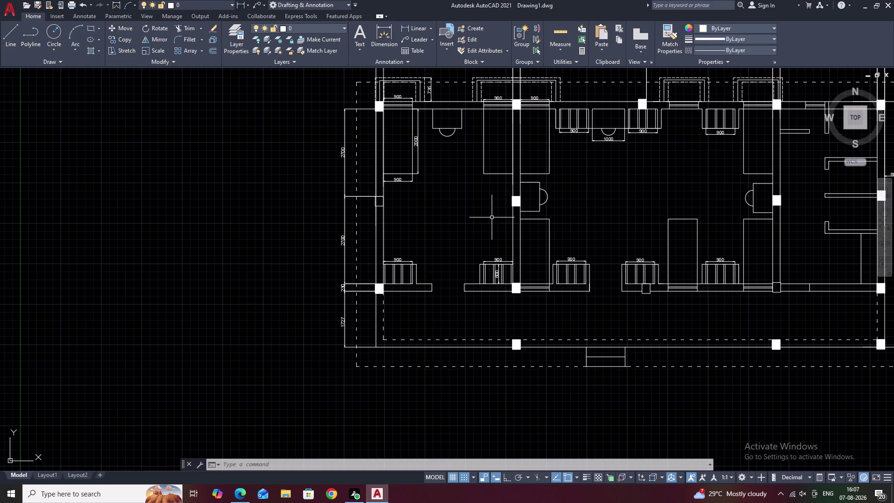
Frame the upper-left rooms of the floor plan for dimensioning.
middle_drag(691, 102, 590, 166)
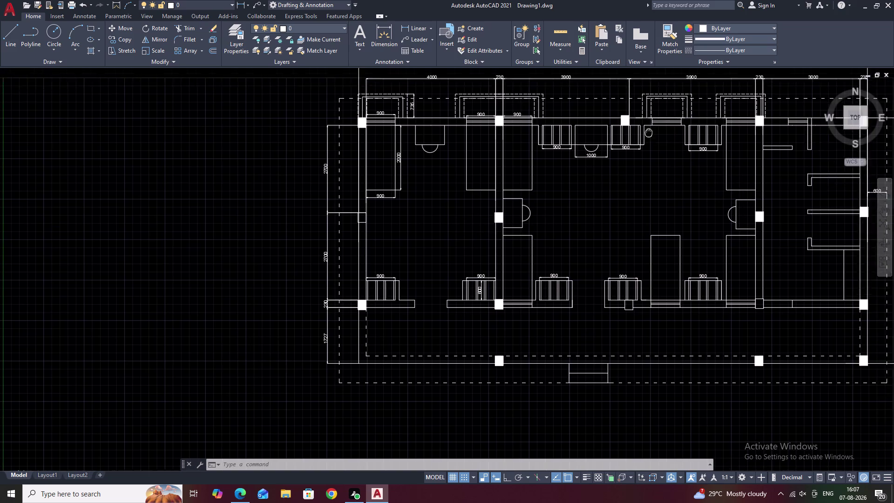
middle_drag(591, 166, 475, 229)
middle_drag(480, 252, 484, 144)
middle_drag(472, 172, 500, 194)
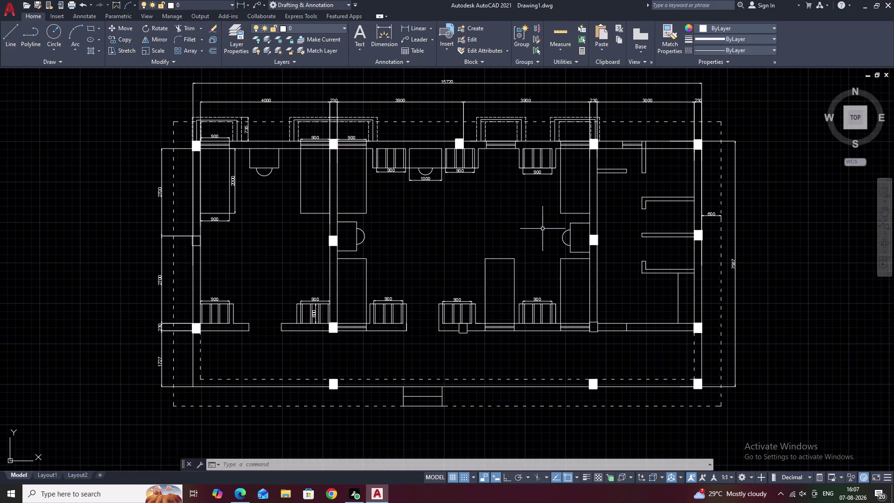
middle_drag(456, 237, 480, 235)
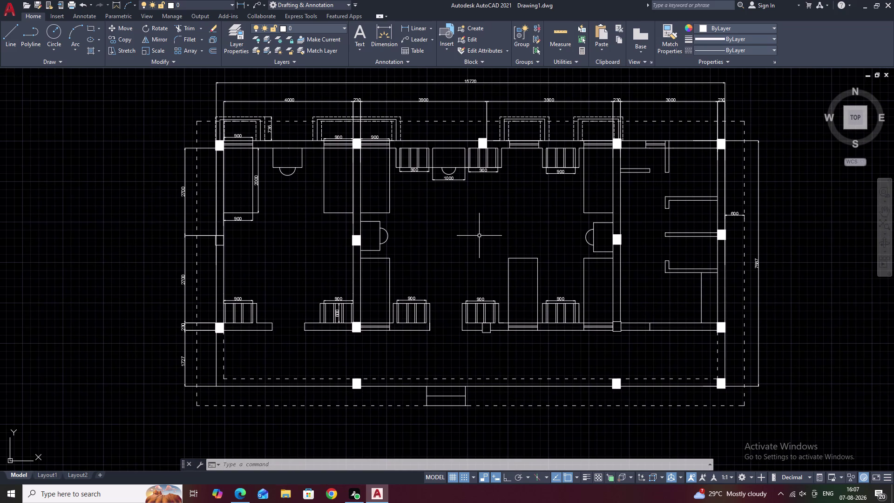
middle_drag(387, 169, 445, 197)
scroll(up, 3)
middle_drag(439, 198, 493, 213)
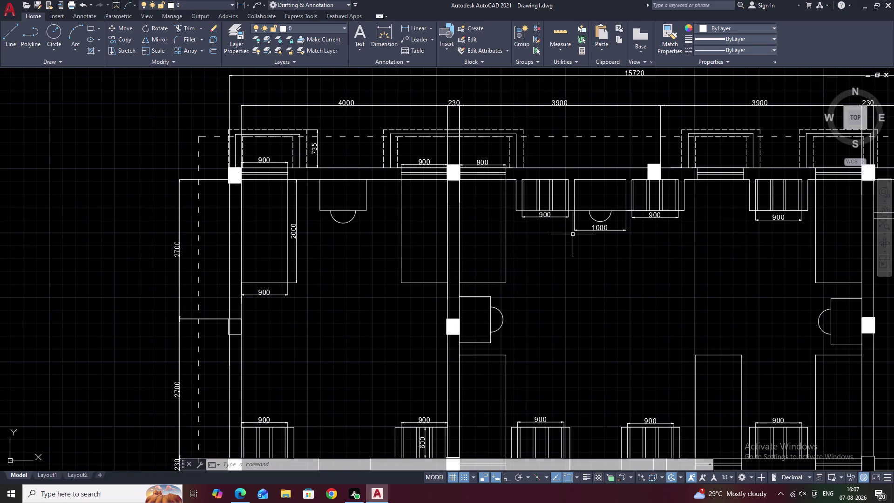
middle_drag(574, 235, 491, 224)
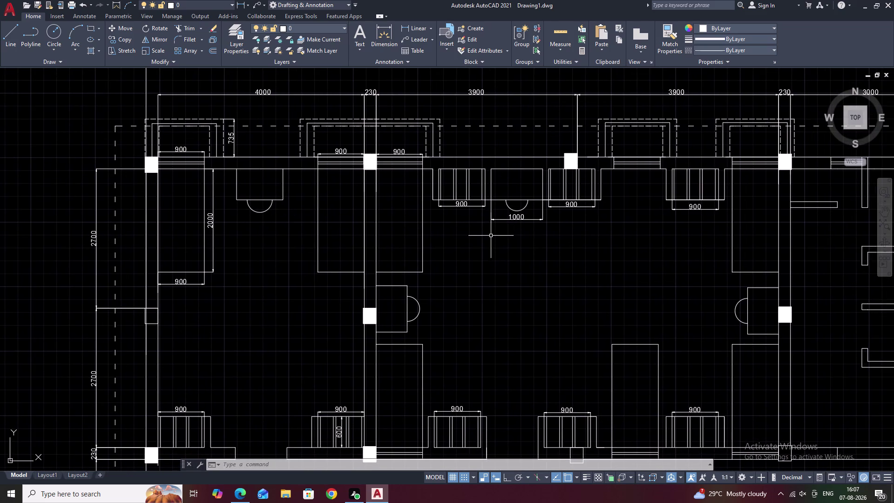
middle_drag(585, 252, 570, 254)
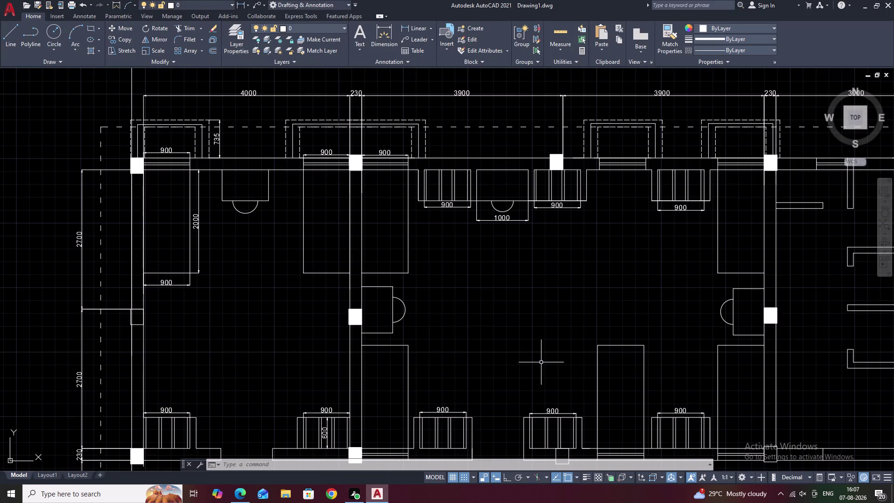
scroll(down, 3)
middle_drag(531, 336, 456, 274)
middle_drag(453, 275, 437, 246)
middle_drag(402, 209, 400, 211)
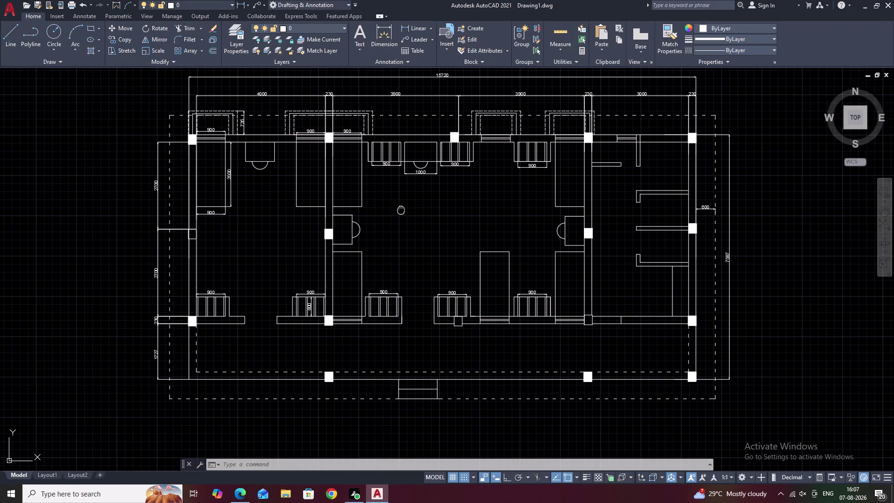
middle_drag(401, 211, 412, 233)
scroll(up, 3)
middle_drag(329, 237, 482, 262)
scroll(down, 3)
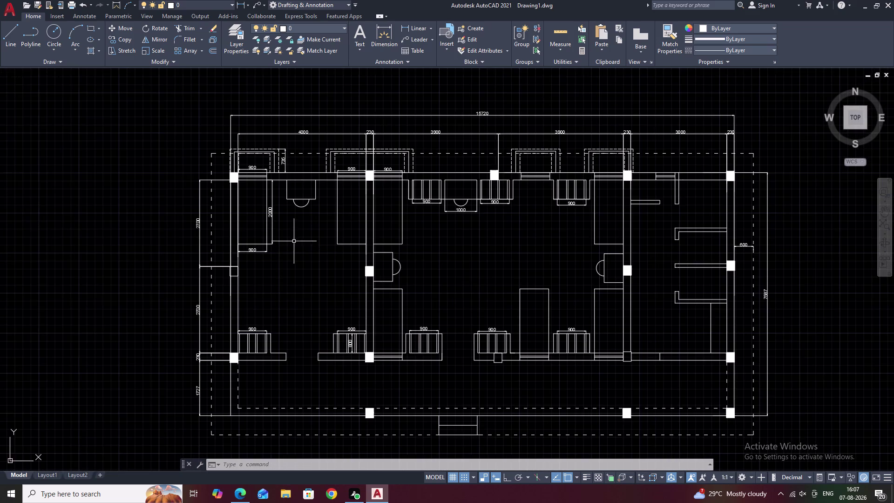
middle_drag(297, 245, 275, 219)
middle_drag(403, 250, 362, 256)
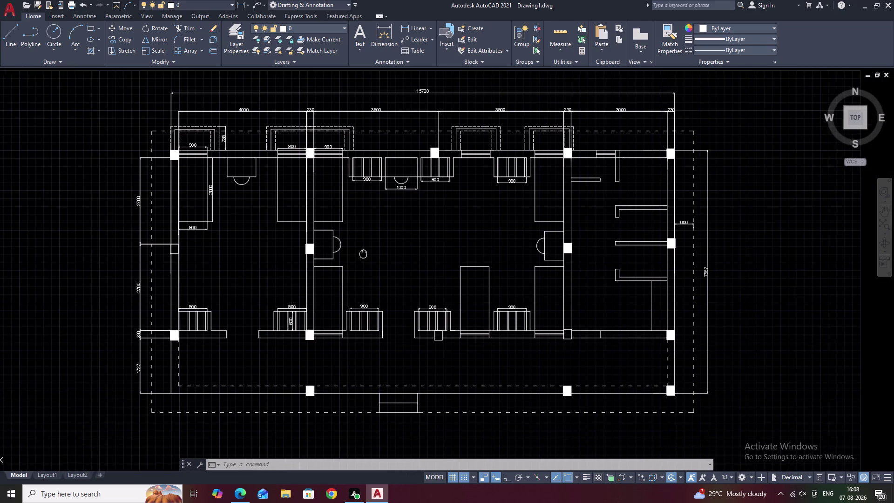
middle_drag(362, 256, 358, 262)
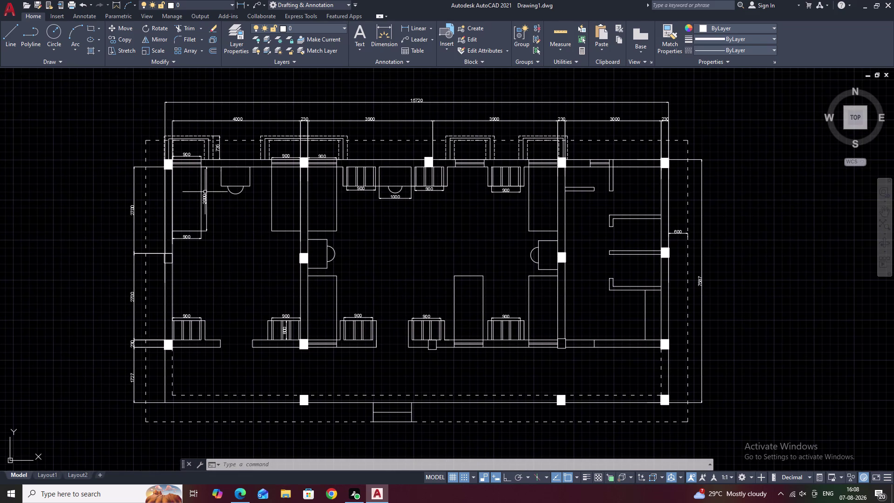
middle_drag(165, 176, 206, 195)
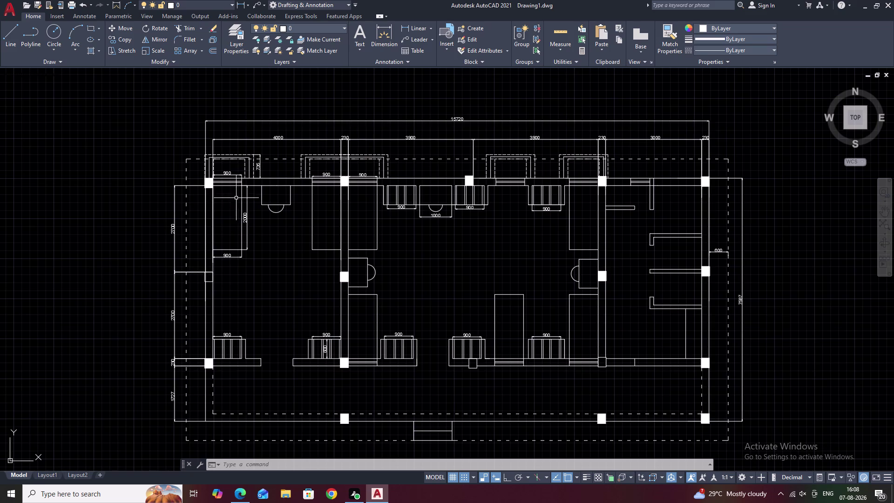
Dimension the top wall's 230 thickness with a vertical linear dimension placed on its left.
click(413, 27)
scroll(up, 3)
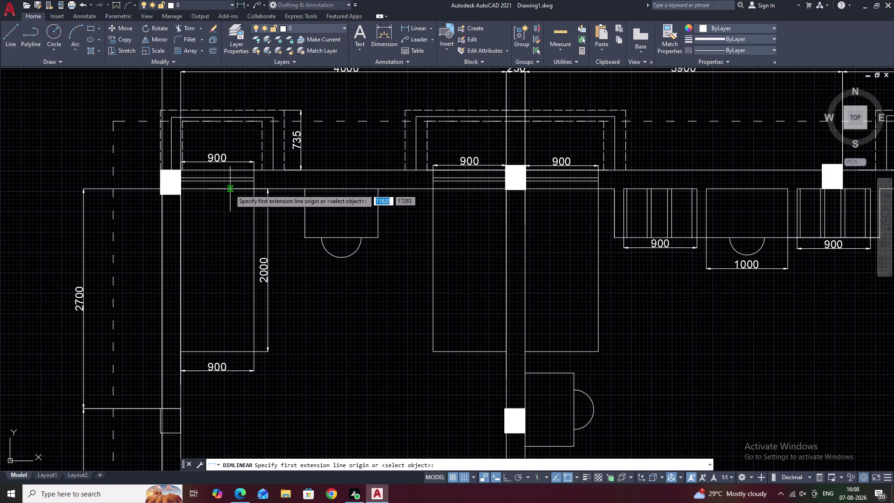
click(230, 189)
click(232, 170)
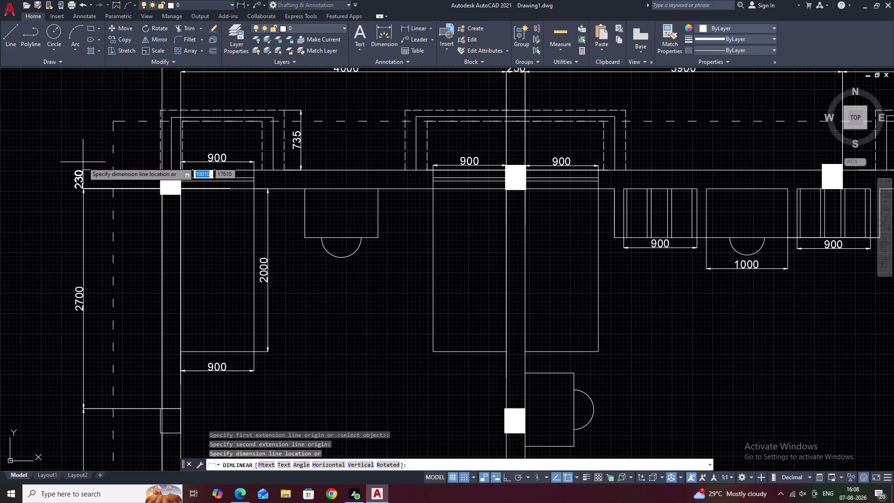
click(83, 162)
middle_drag(125, 227, 177, 154)
middle_drag(203, 252, 247, 73)
middle_drag(239, 220, 277, 43)
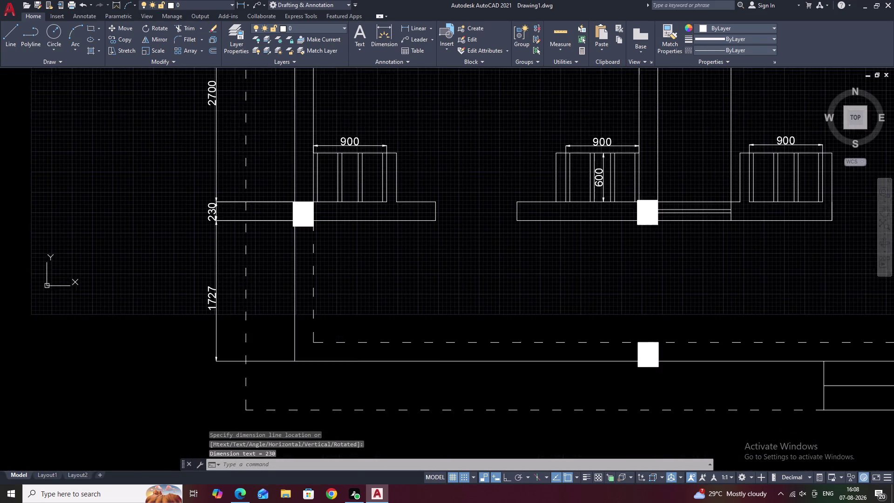
middle_drag(253, 197, 266, 93)
middle_drag(303, 161, 299, 204)
scroll(down, 3)
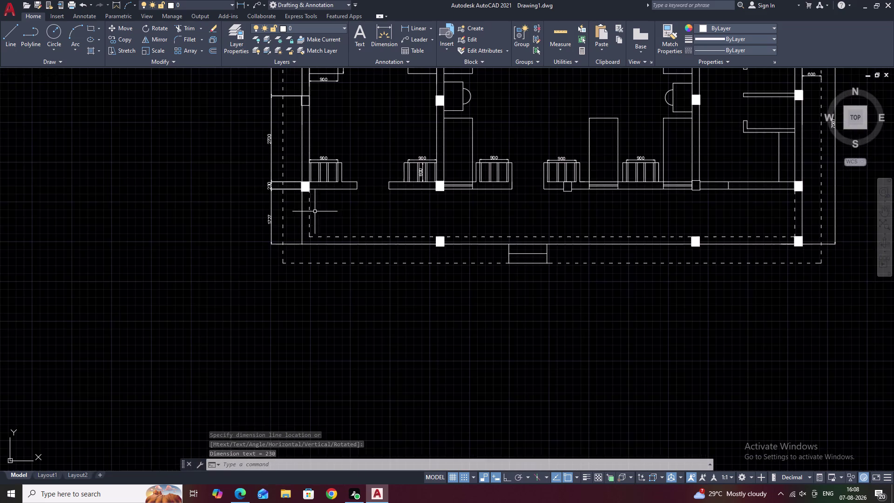
middle_drag(320, 212, 333, 280)
middle_drag(354, 191, 354, 255)
middle_drag(374, 264, 329, 250)
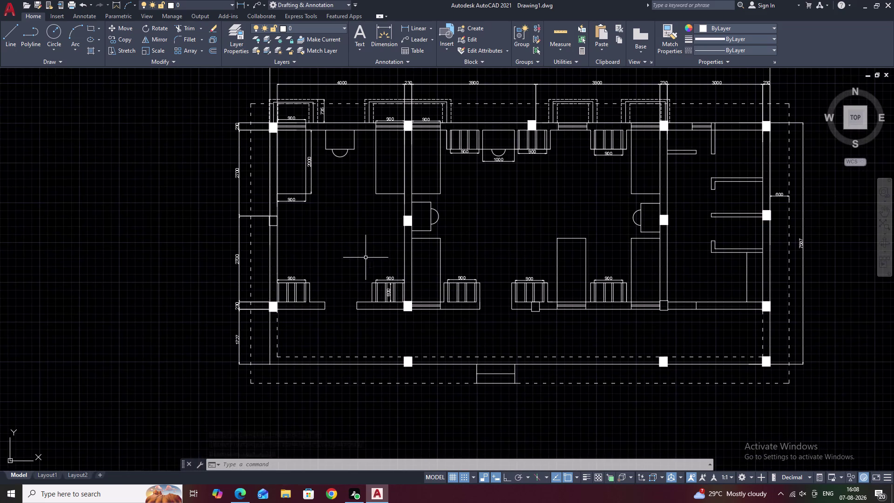
middle_drag(354, 258, 315, 255)
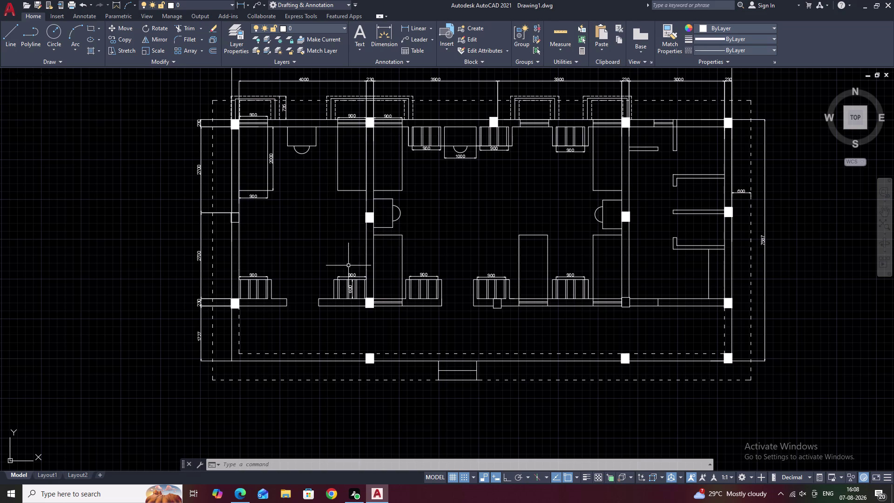
scroll(up, 3)
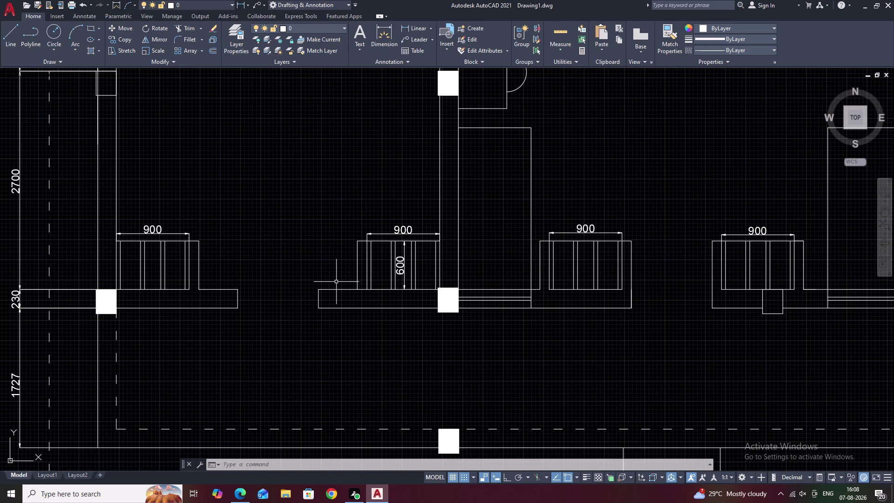
With Ortho on, draw a 100 wall return and a 1000-long vertical partition from the lower wall.
text(L)
key(space)
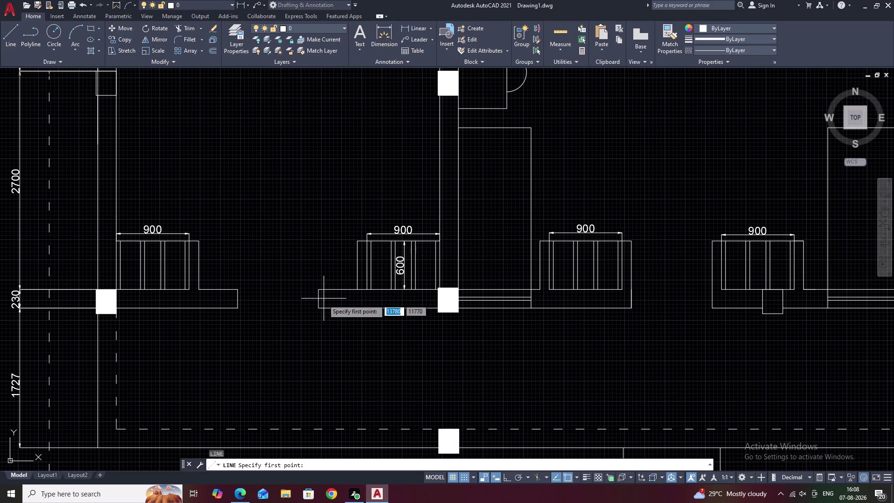
click(320, 300)
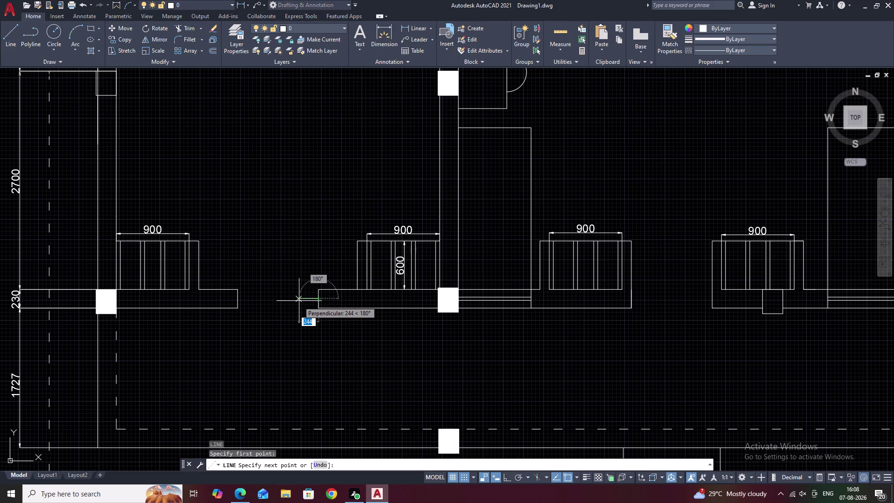
text(2)
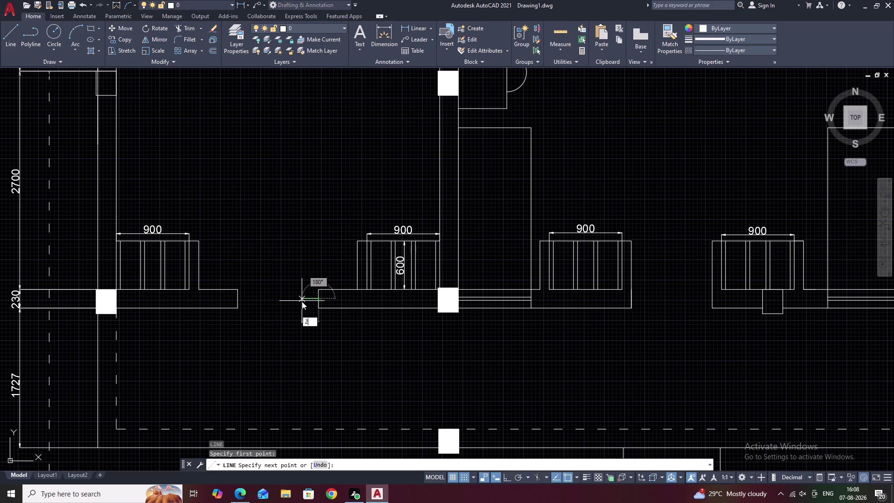
text(00)
key(space)
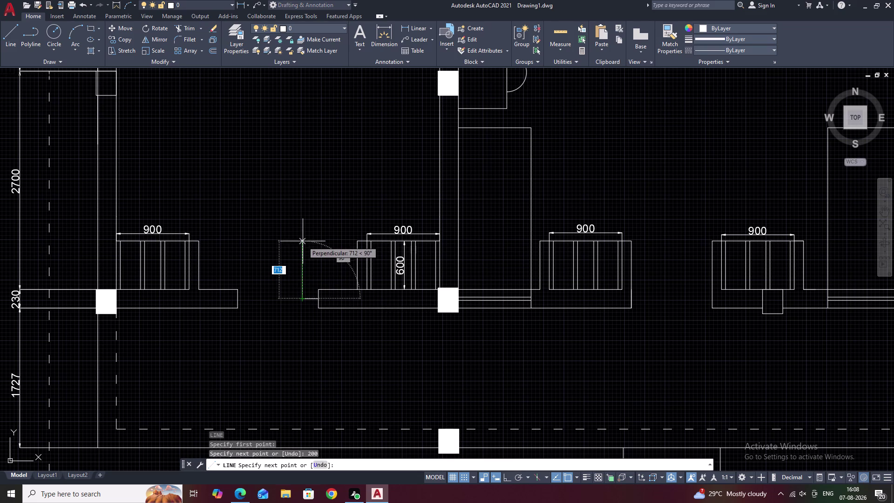
key(ctrl+z)
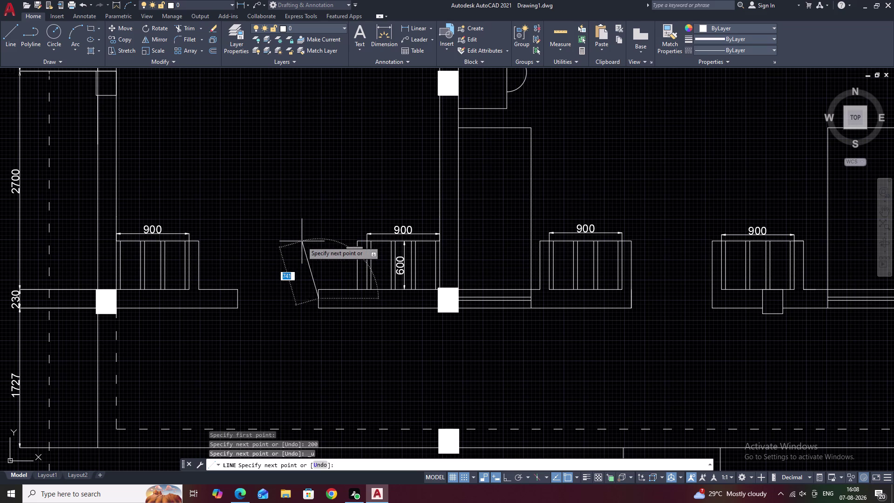
key(F8)
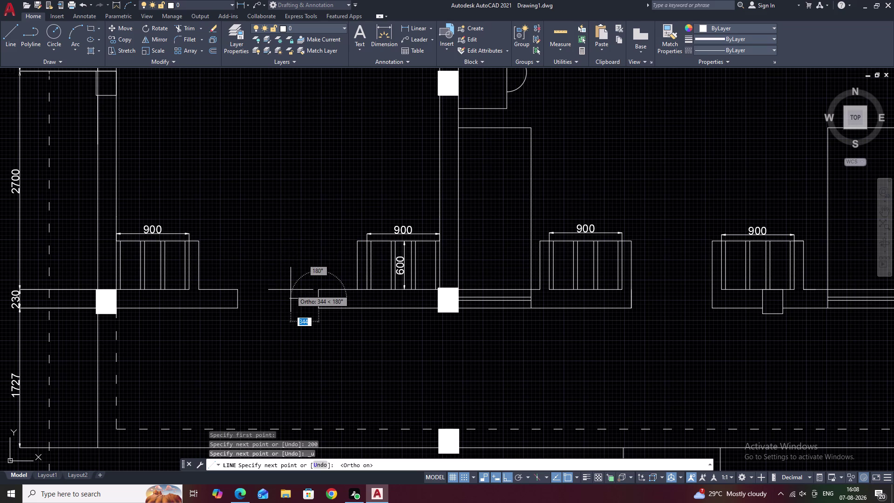
text(100)
key(space)
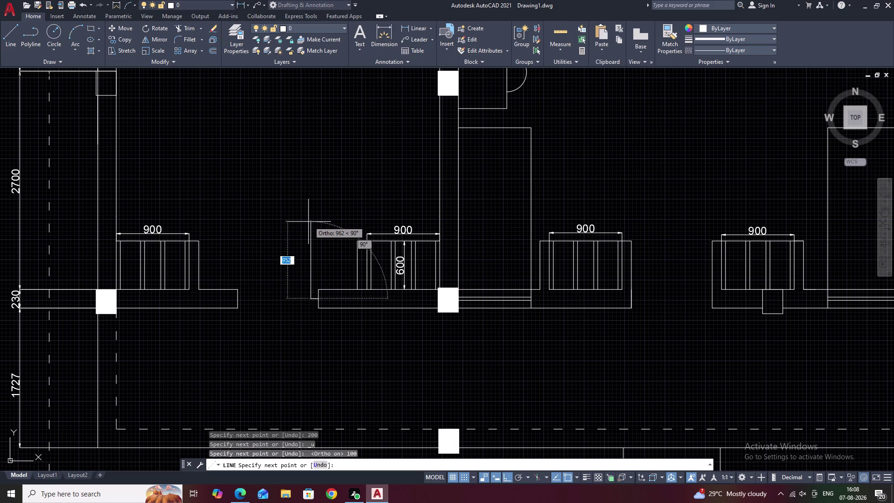
text(1000)
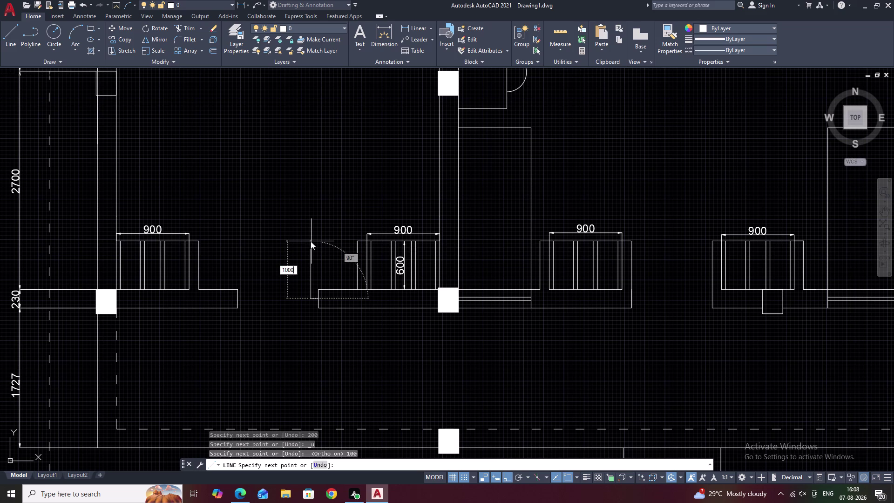
key(space)
key(Escape)
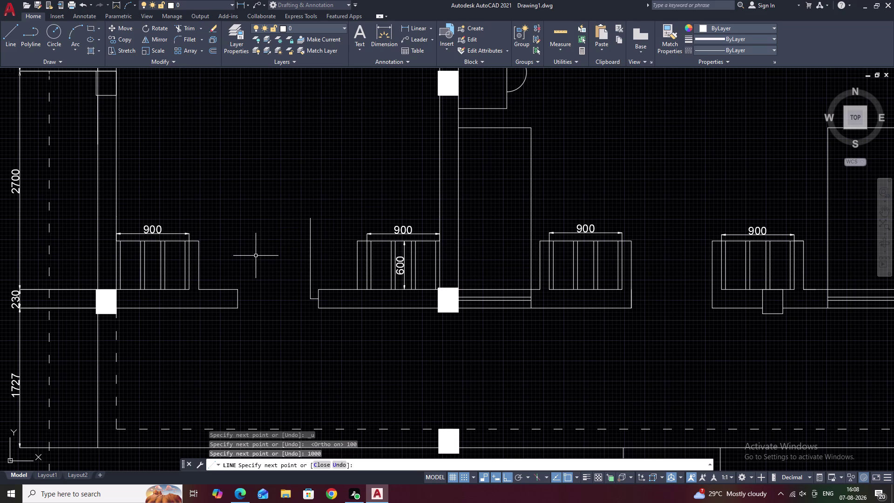
Draw a second 100-long wall return from the other wall end.
text(L)
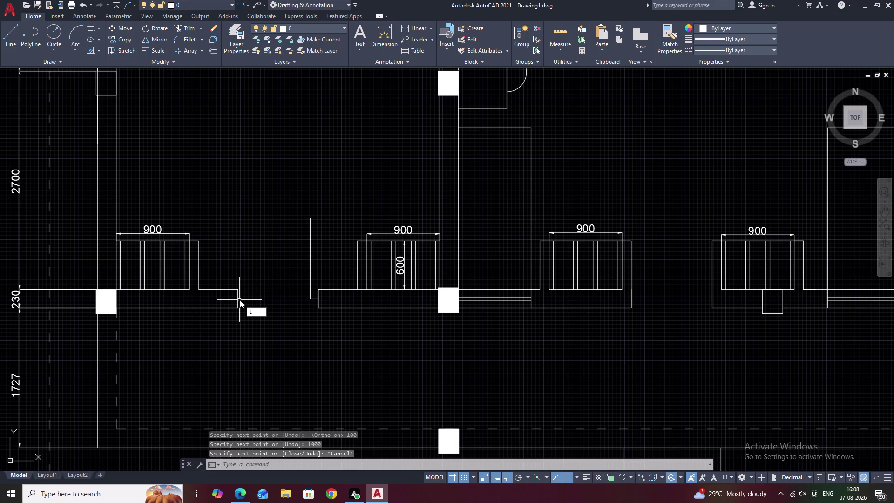
key(space)
click(239, 301)
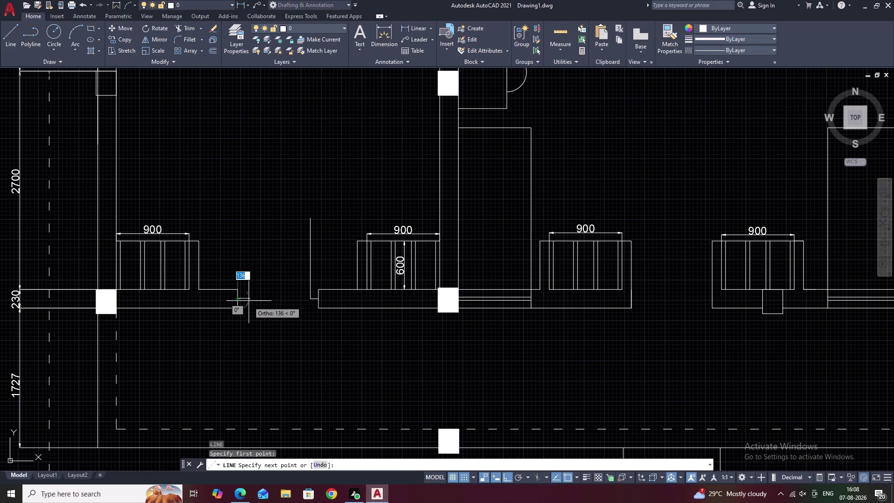
text(100)
key(space)
key(Escape)
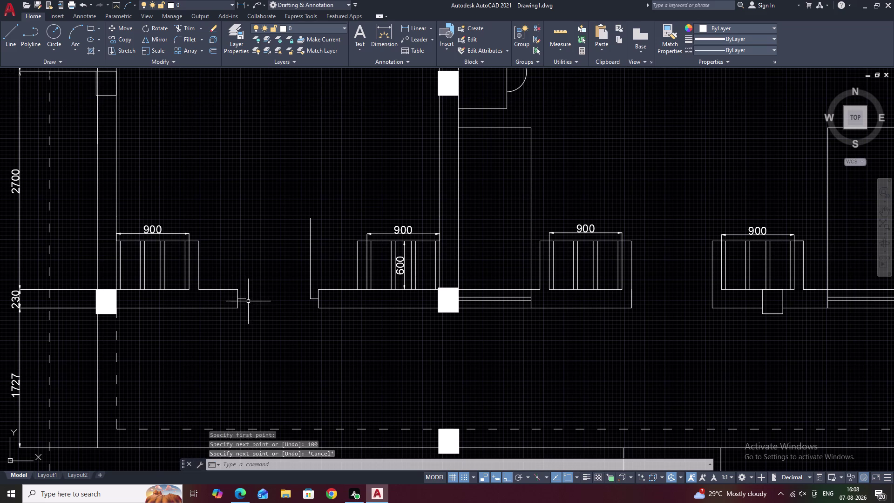
middle_drag(312, 225, 308, 261)
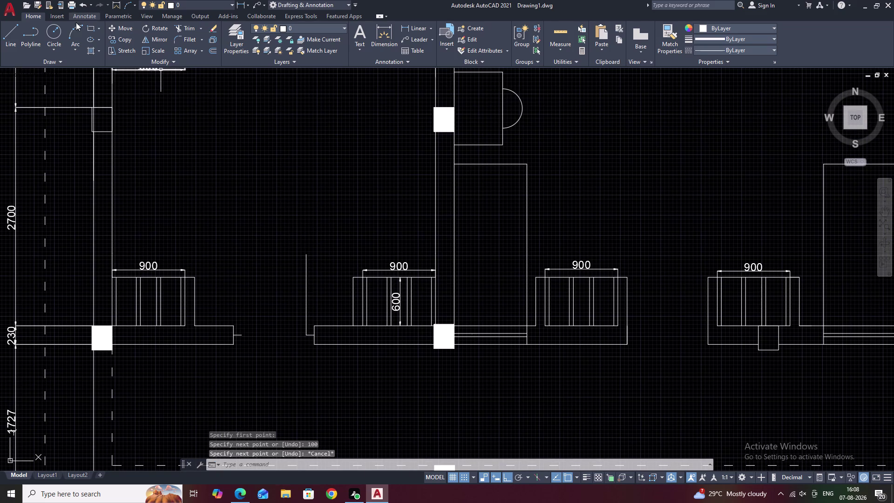
Draw a 3-point quarter-circle door swing from the door leaf's end to the wall end.
click(77, 26)
click(305, 256)
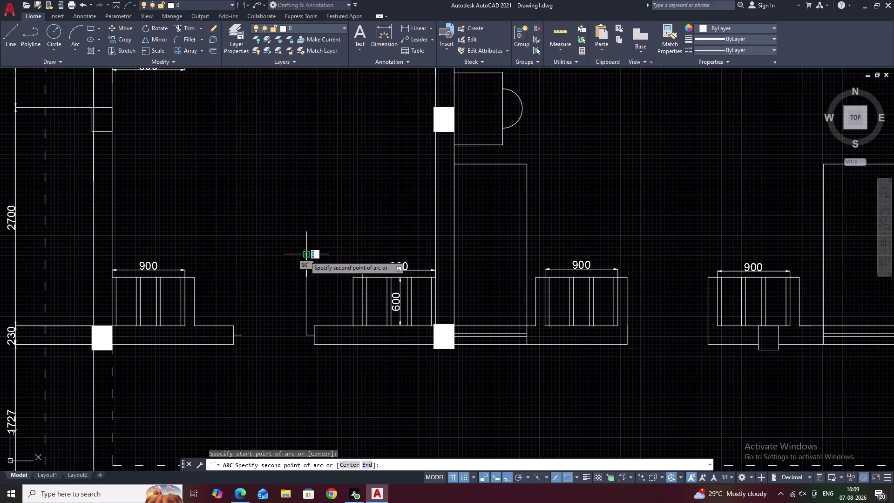
click(301, 256)
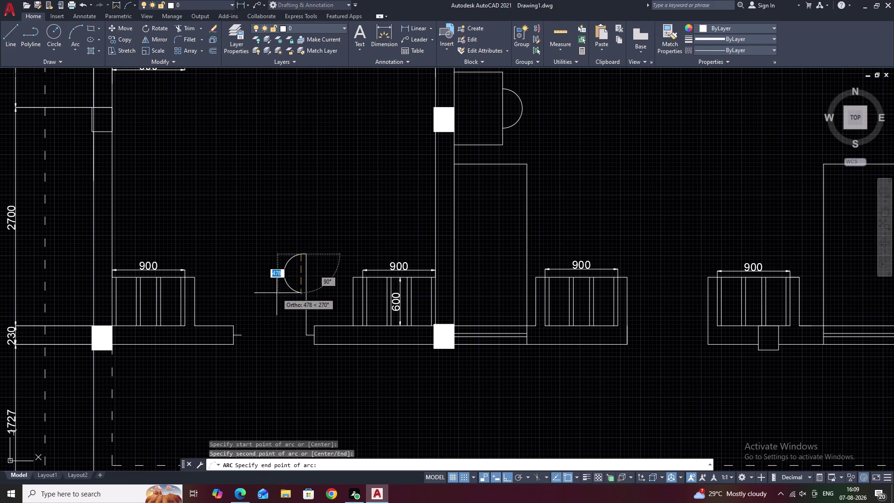
click(241, 336)
key(Escape)
scroll(down, 3)
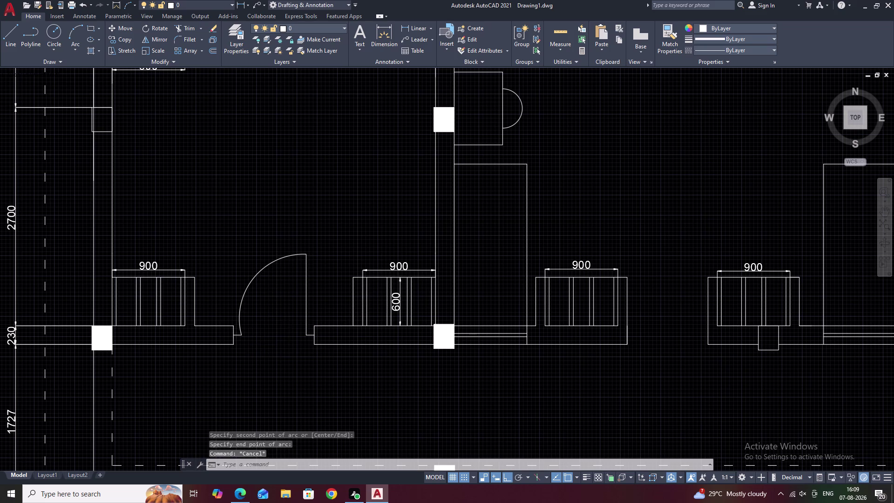
middle_drag(287, 323, 290, 282)
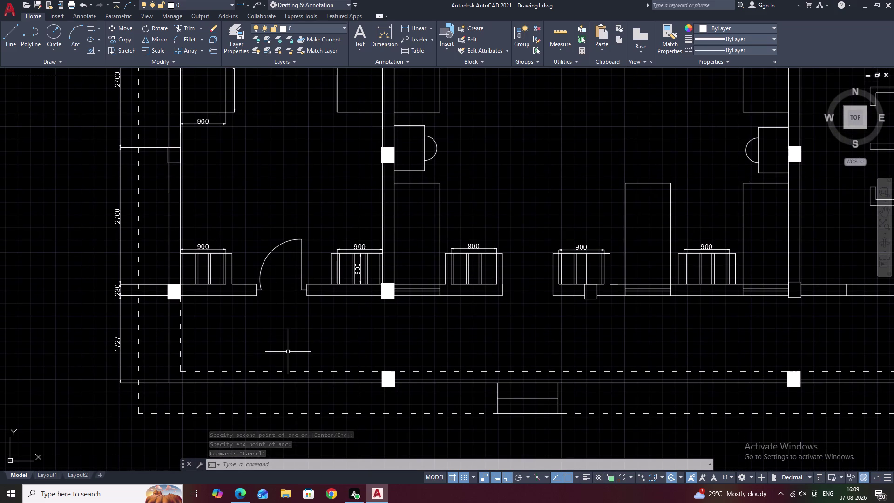
scroll(up, 3)
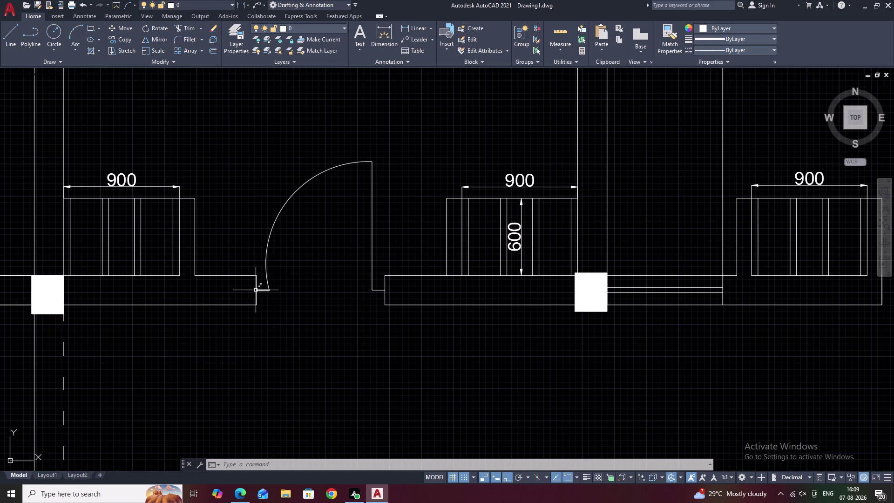
click(263, 291)
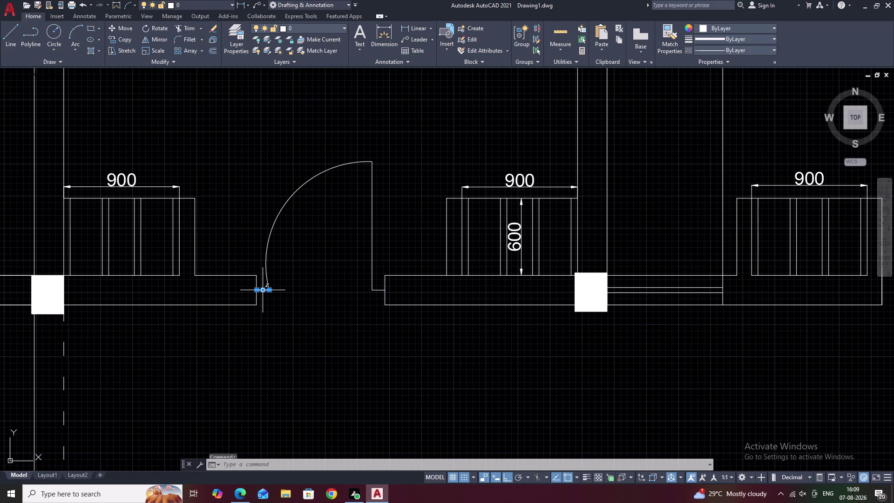
Erase the stray line and the old door swing arc.
text(E)
key(space)
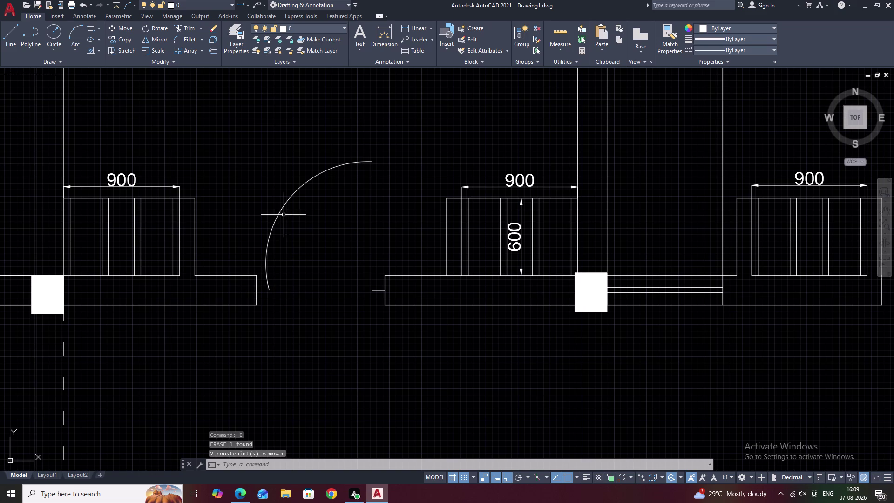
click(284, 205)
text(E)
key(space)
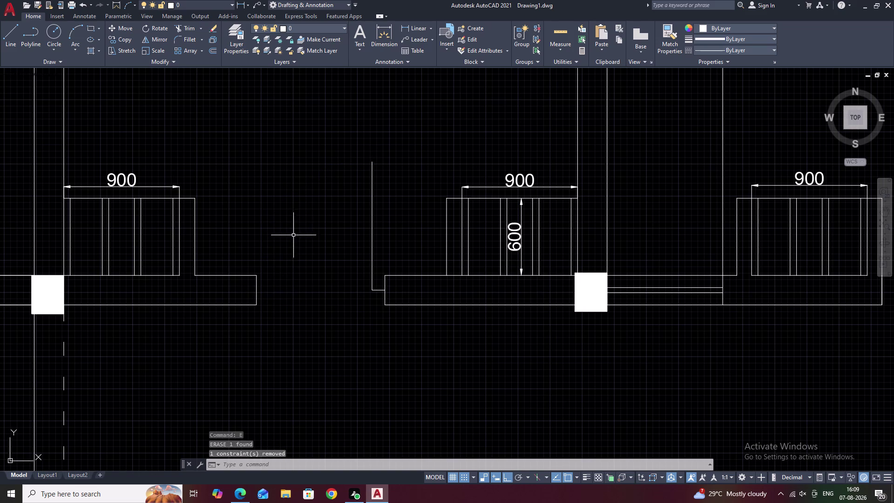
Draw a 50-long line at the doorway.
text(L)
key(space)
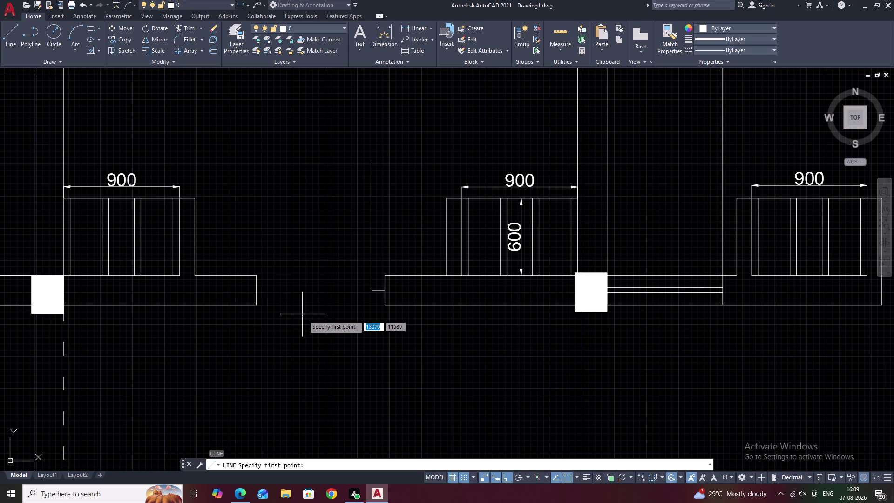
click(257, 292)
text(50)
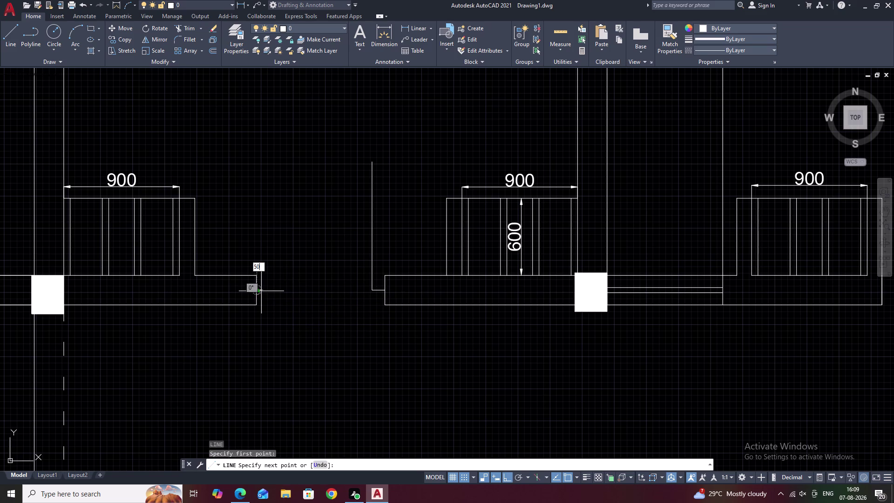
key(space)
key(Escape)
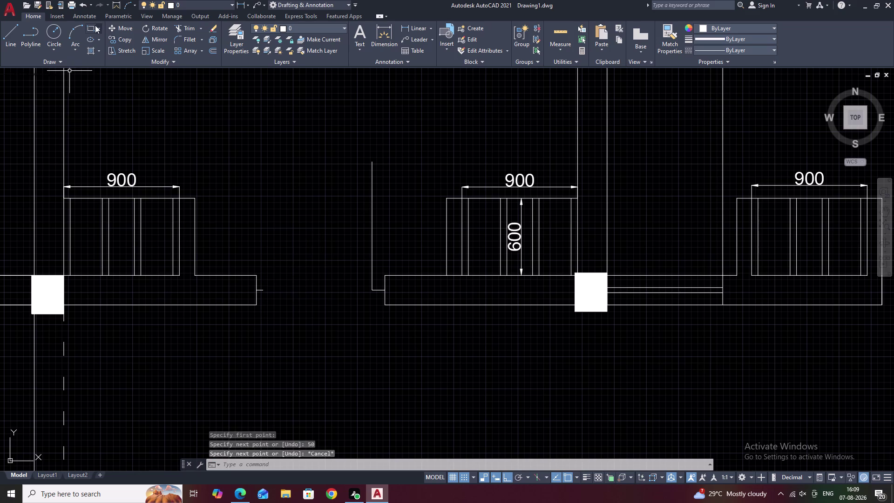
Redraw the 3-point swing arc from the door leaf's top to the wall jamb.
click(82, 27)
click(374, 161)
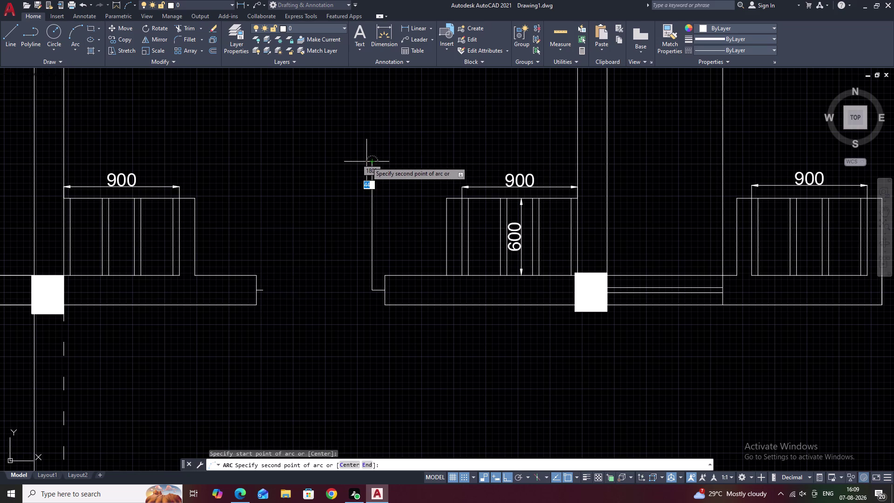
click(367, 162)
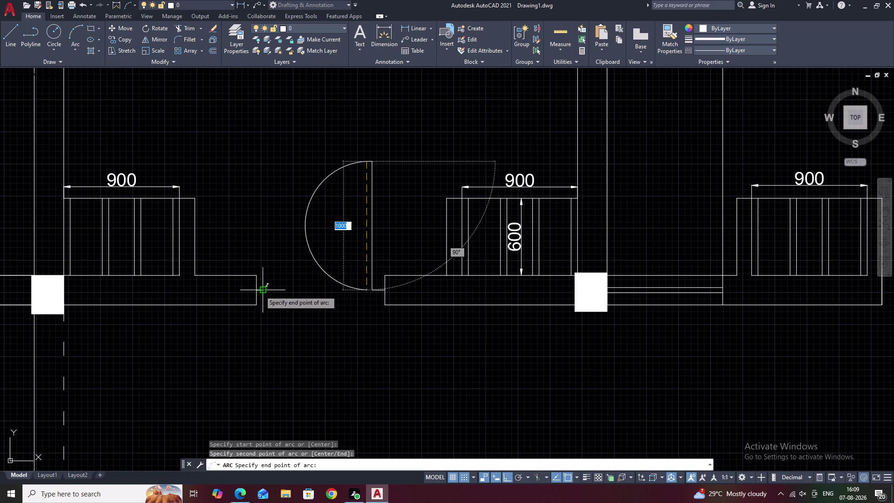
click(259, 291)
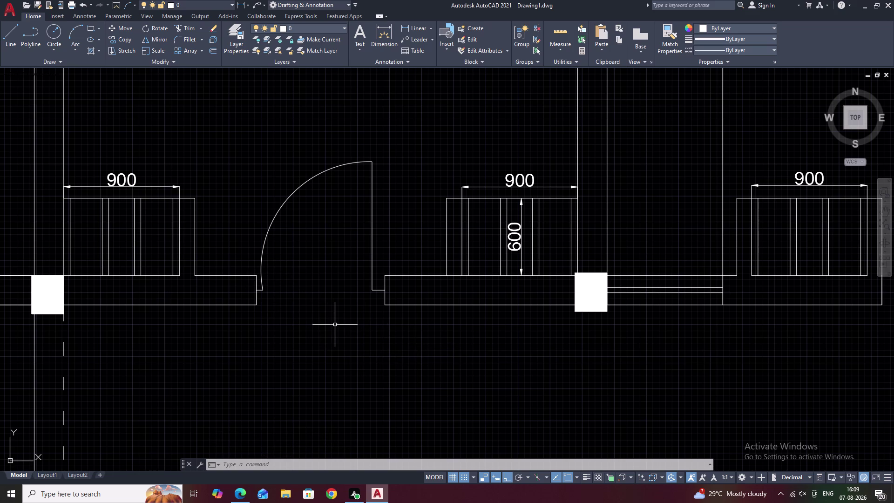
scroll(down, 3)
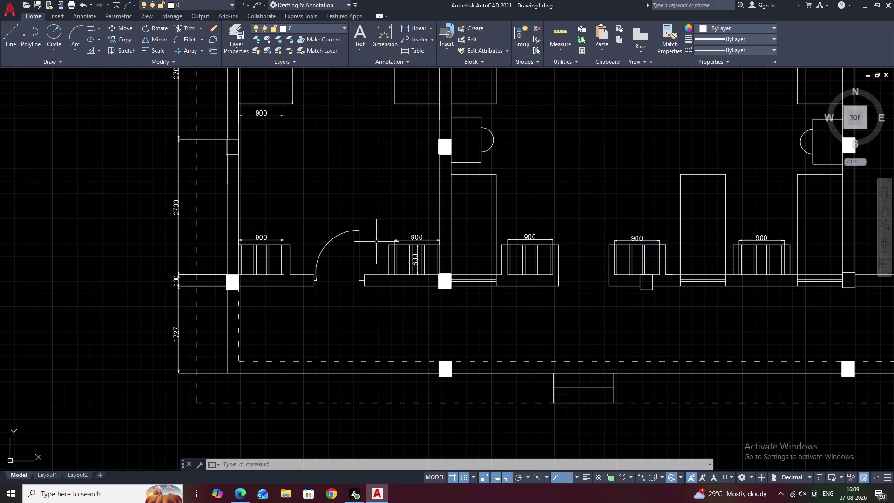
Select the door leaf, its swing arc and both jamb lines.
key(Escape)
drag(372, 238, 314, 236)
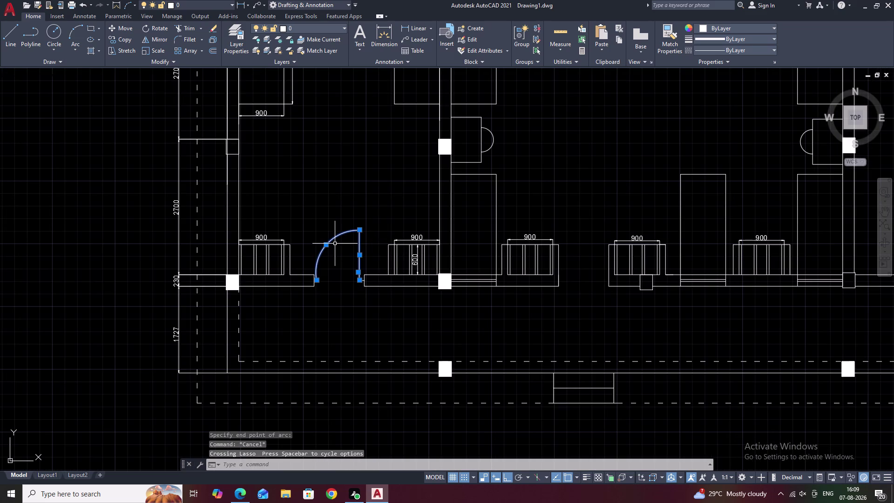
scroll(up, 3)
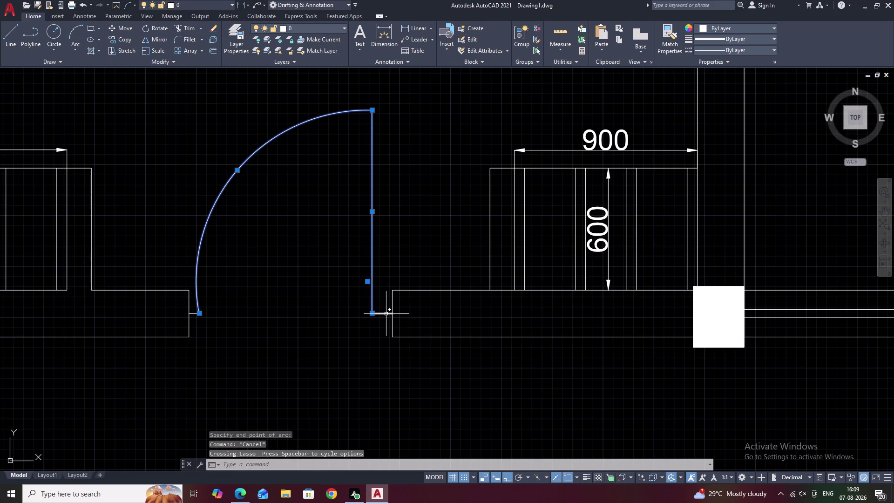
click(386, 314)
click(193, 315)
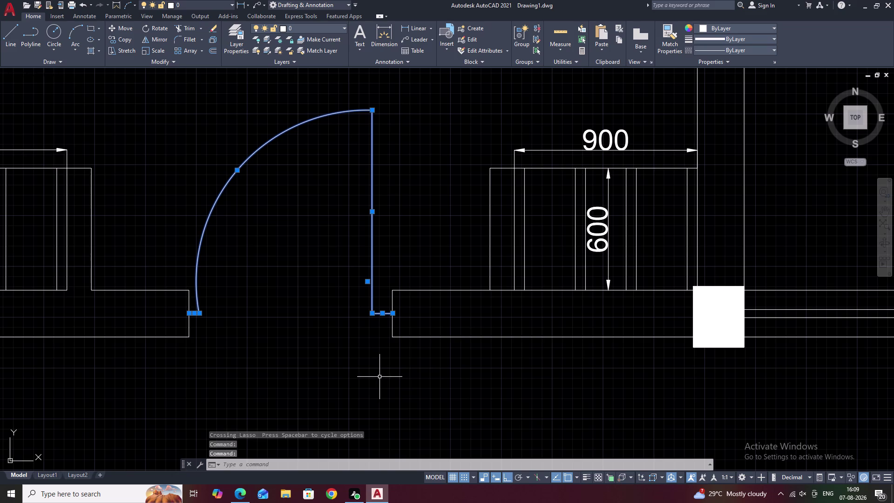
Copy the selected door from the wall corner into the neighbouring doorway.
text(C)
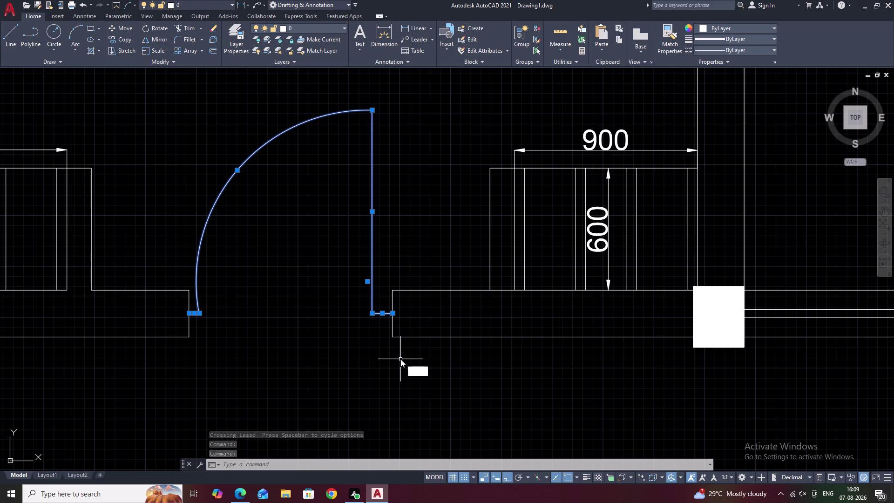
text(O)
key(space)
click(390, 338)
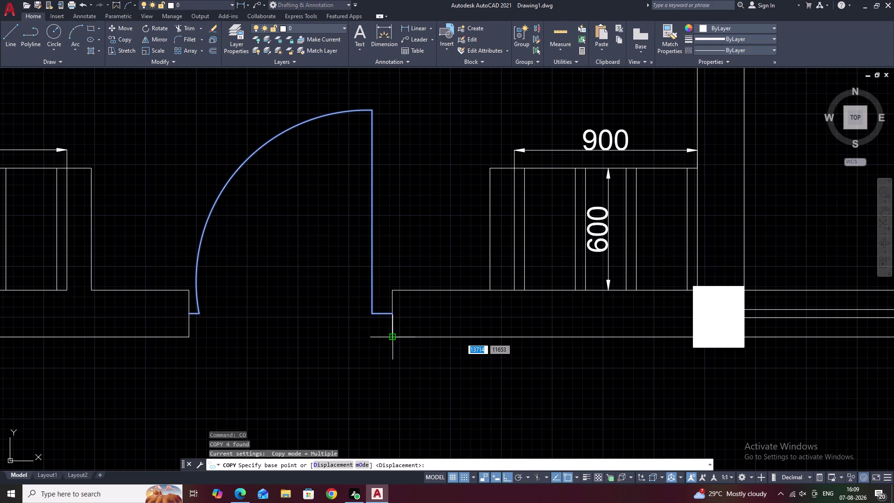
middle_drag(551, 350, 218, 308)
middle_drag(578, 336, 311, 320)
middle_drag(379, 304, 0, 277)
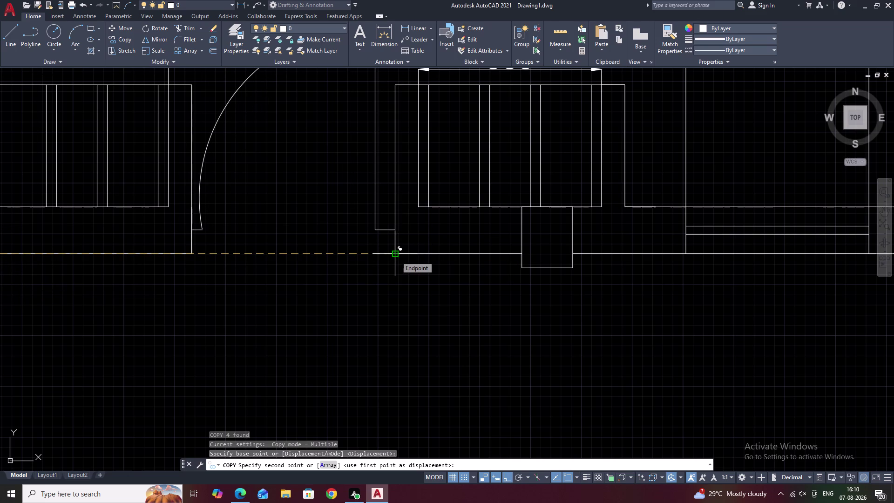
click(396, 256)
scroll(down, 3)
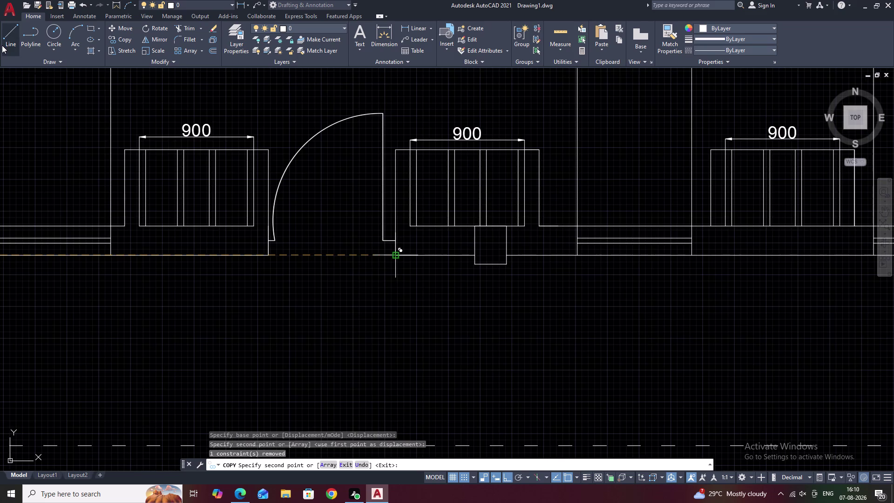
middle_drag(400, 220, 356, 308)
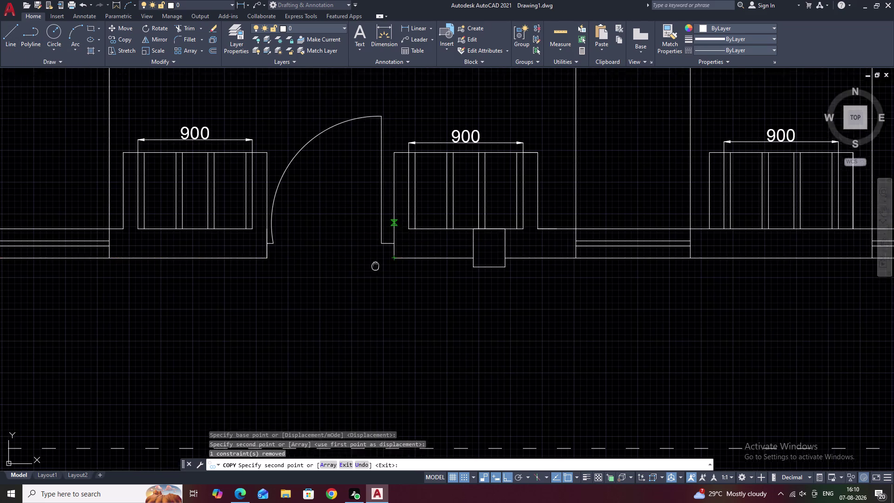
middle_drag(356, 308, 335, 348)
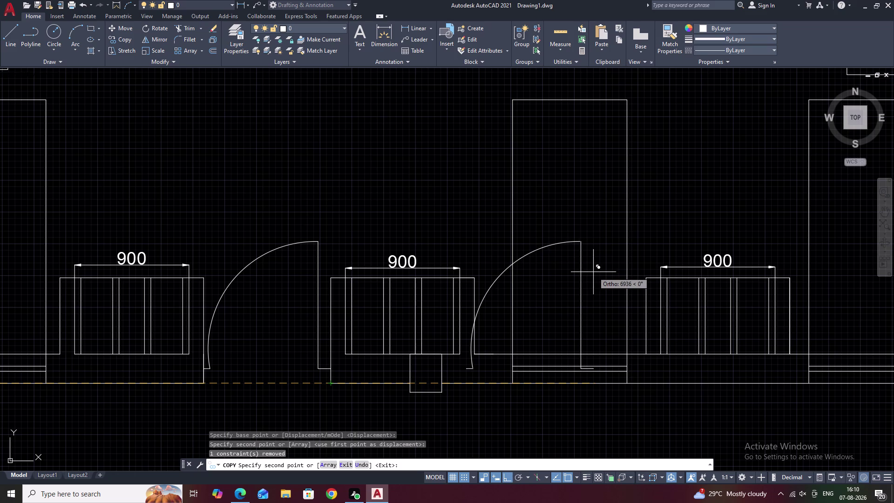
key(Escape)
Pan over to the right-hand wall section of the plan.
scroll(down, 3)
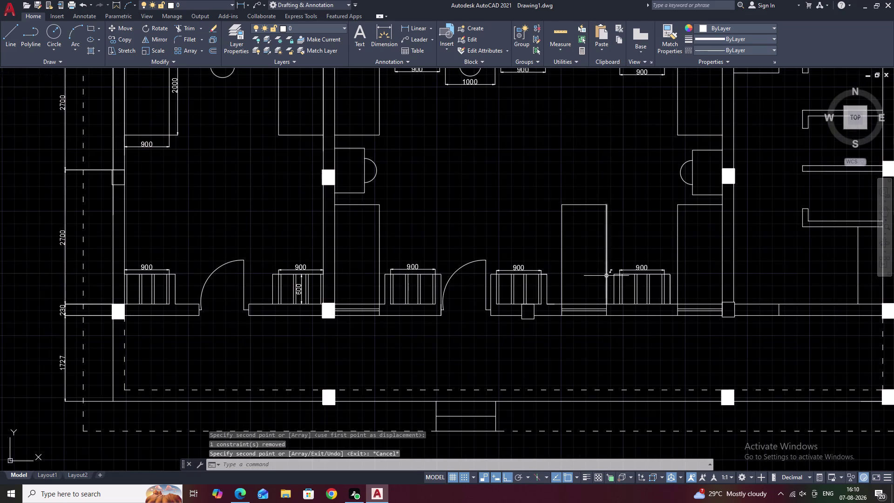
middle_drag(607, 276, 426, 286)
middle_drag(547, 294, 459, 297)
scroll(up, 3)
middle_drag(519, 329, 518, 326)
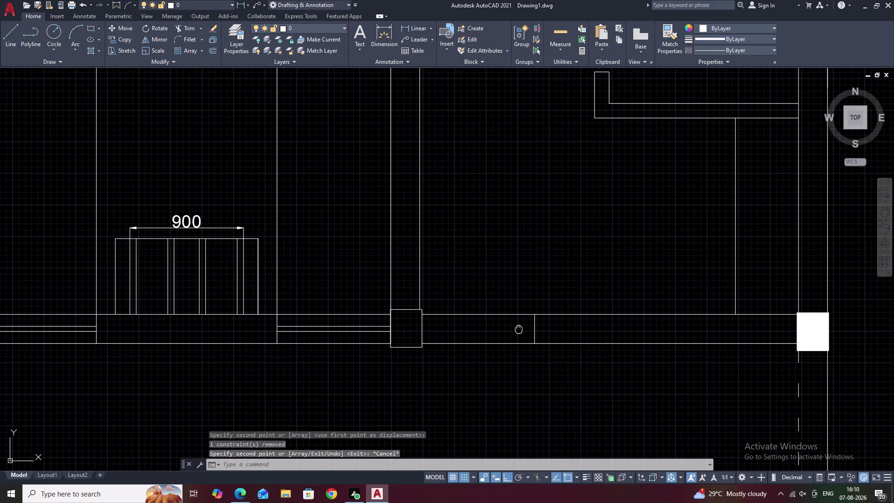
middle_drag(518, 326, 512, 298)
scroll(down, 3)
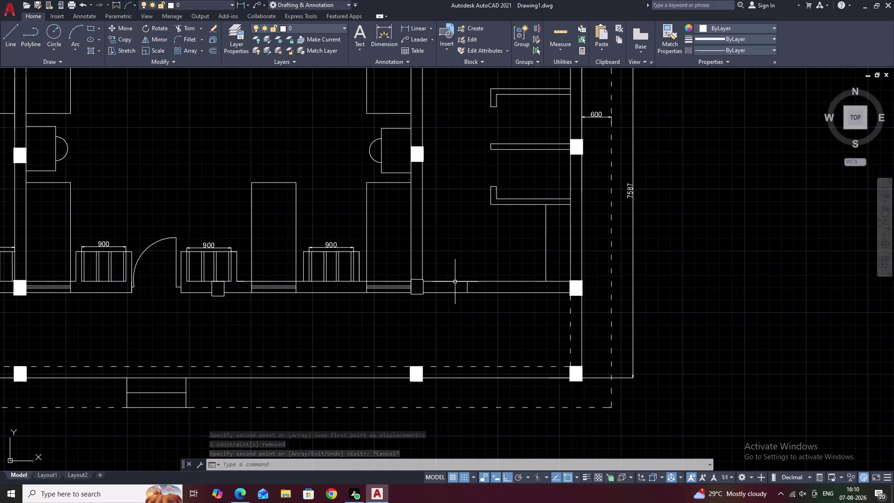
scroll(up, 3)
middle_drag(456, 286, 455, 275)
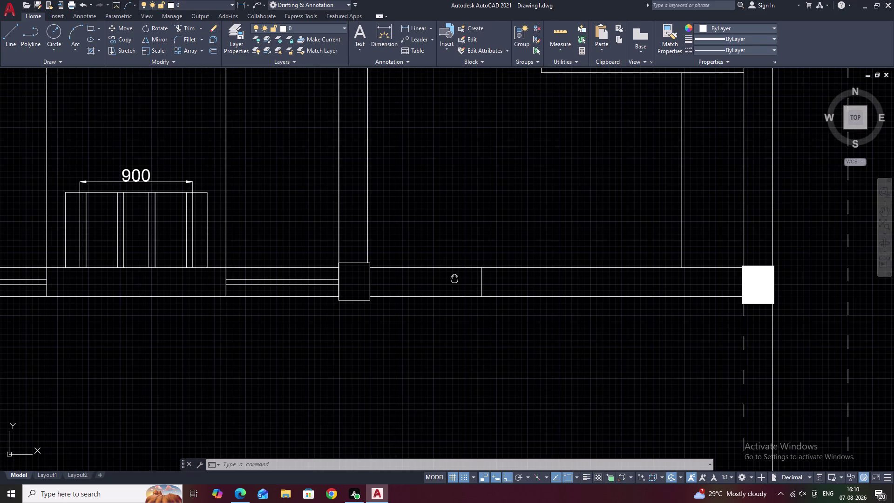
middle_drag(454, 275, 453, 268)
text(TR)
key(space)
drag(437, 229, 437, 232)
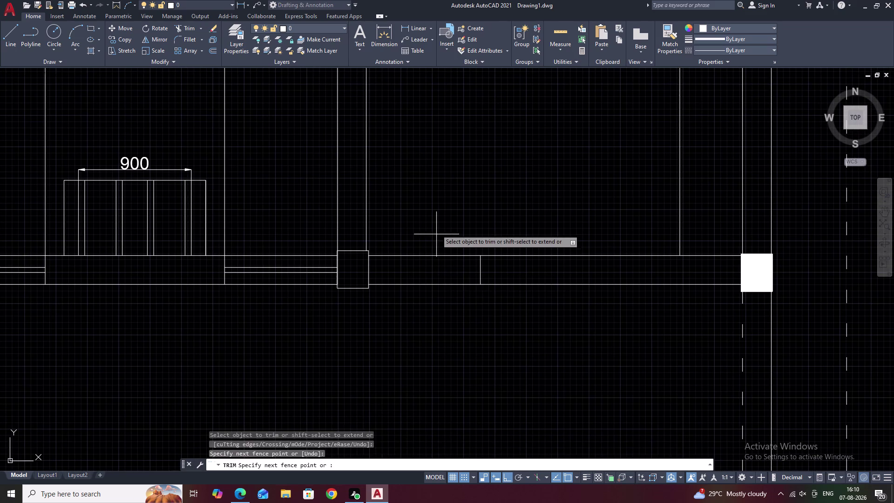
drag(436, 232, 435, 263)
click(435, 264)
drag(434, 272, 433, 289)
right_drag(434, 272, 432, 289)
click(448, 293)
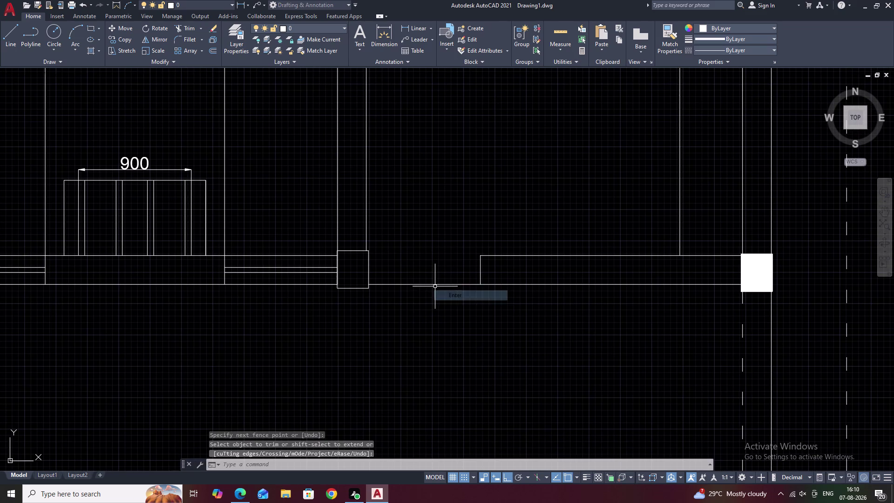
key(Escape)
key(r)
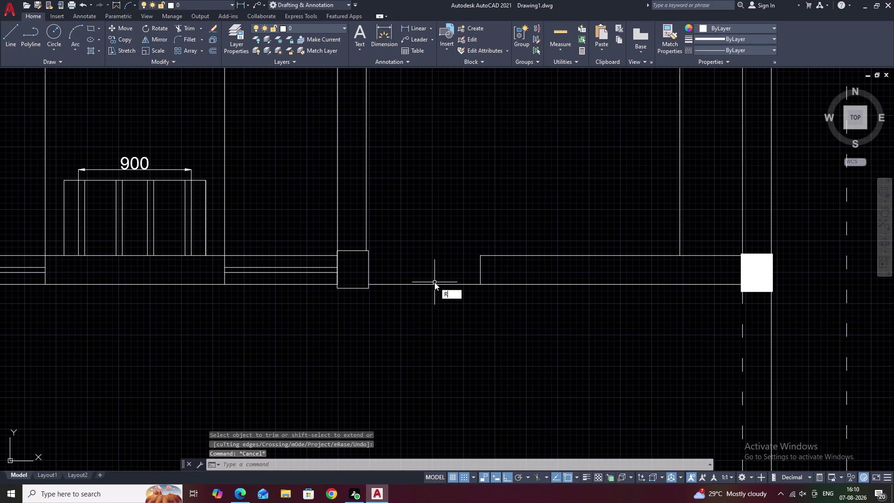
key(BackSpace)
text(TT)
key(BackSpace)
text(R)
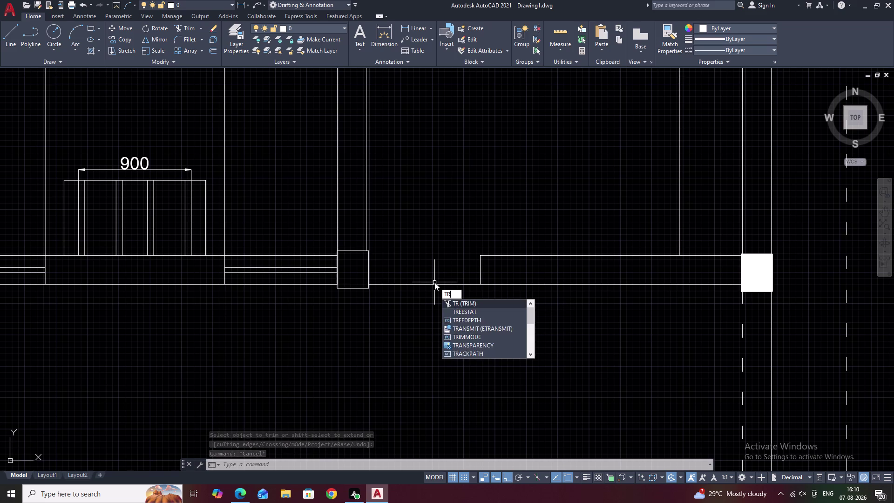
key(space)
click(433, 285)
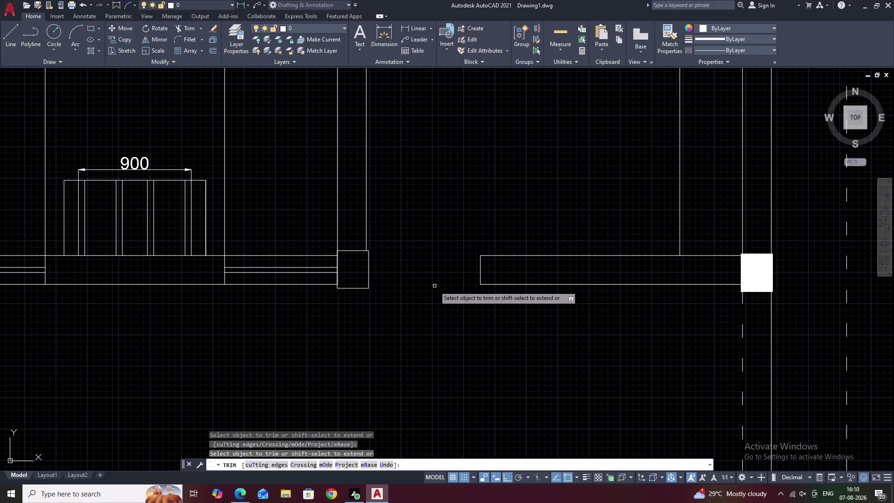
scroll(down, 3)
middle_drag(439, 292, 472, 293)
key(Escape)
middle_drag(494, 314, 495, 312)
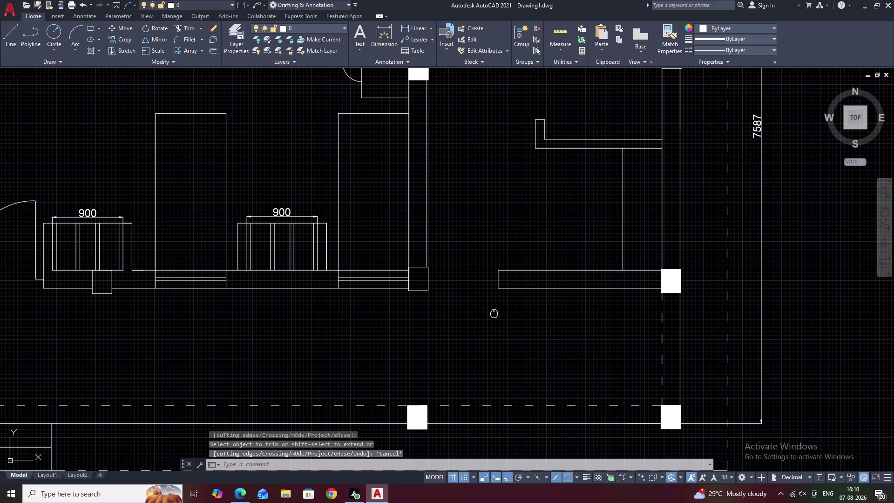
middle_drag(494, 312, 495, 298)
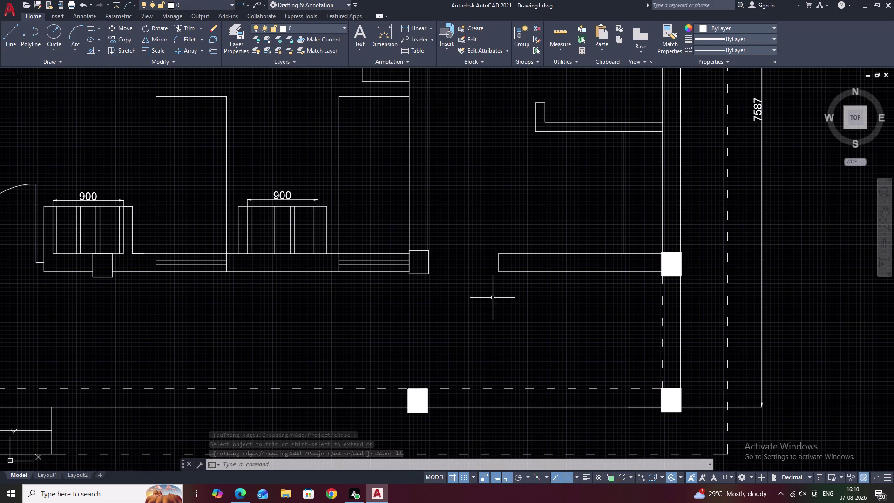
middle_drag(478, 256, 477, 278)
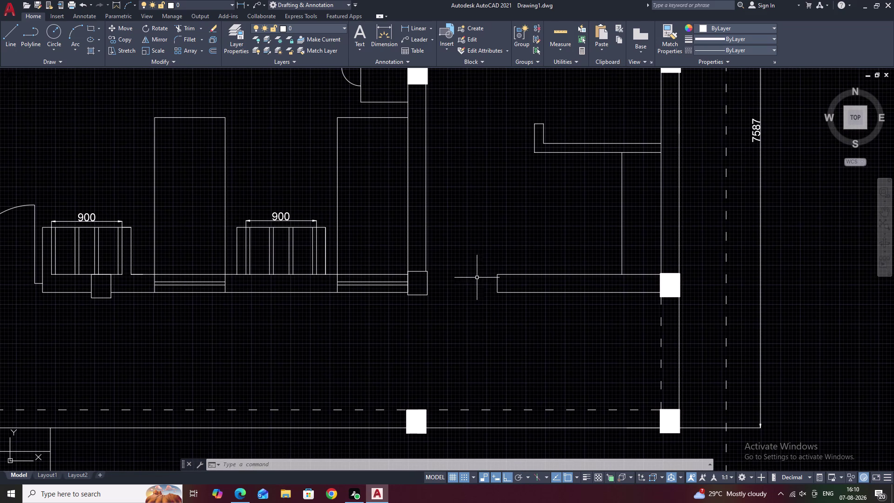
Draw 50-long wall returns at the column corner and at the wall end.
text(L)
key(space)
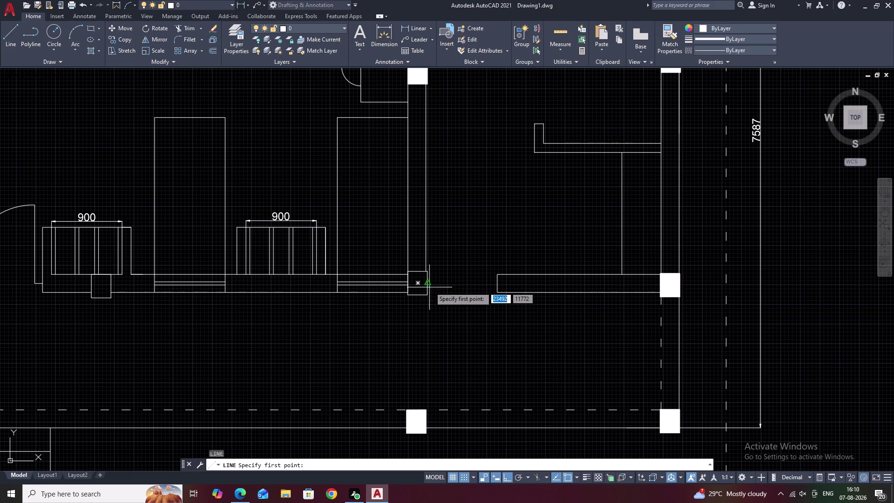
click(430, 284)
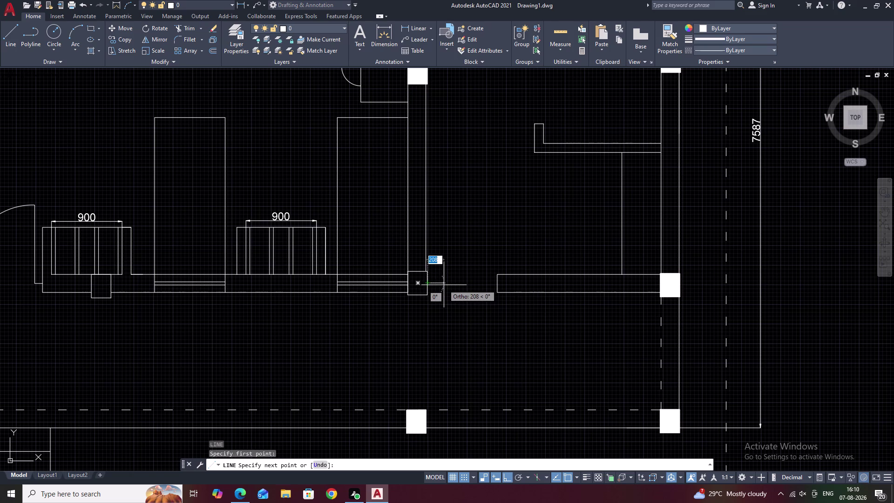
key(1)
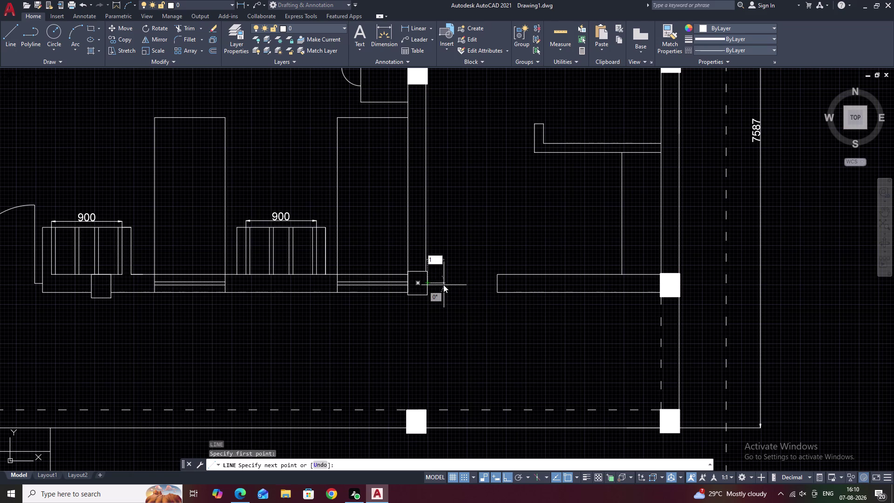
key(BackSpace)
text(50)
key(space)
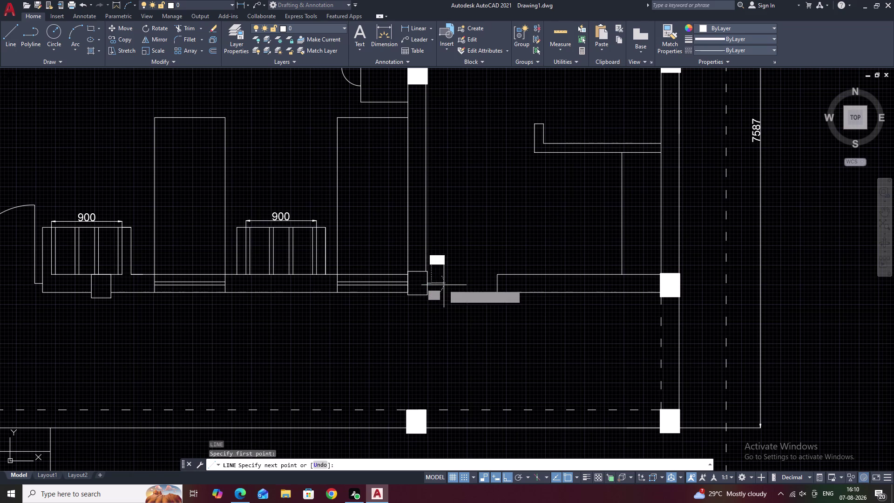
key(Escape)
key(space)
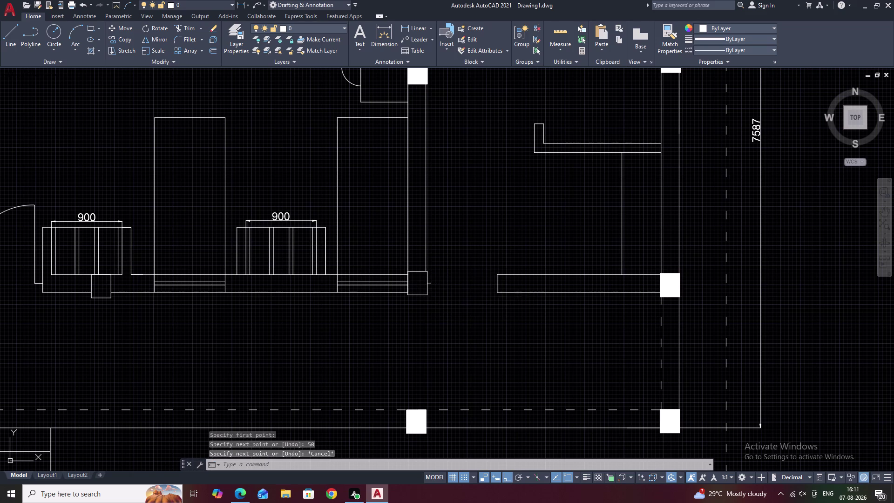
click(497, 284)
text(5)
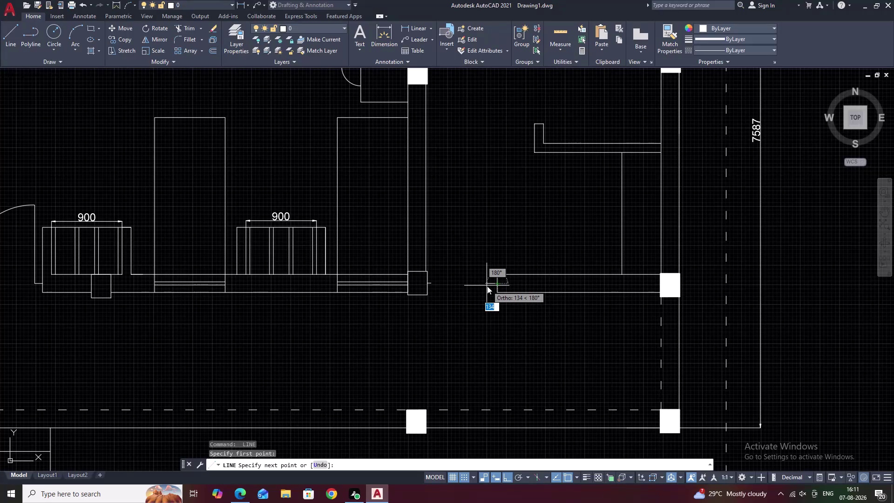
text(0)
key(space)
key(Escape)
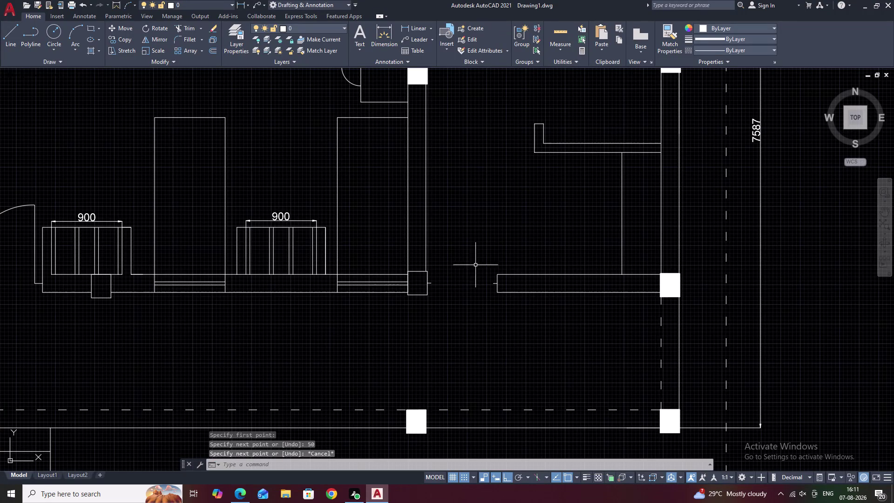
Draw a 910-long vertical door leaf rising from the wall end.
text(L)
key(space)
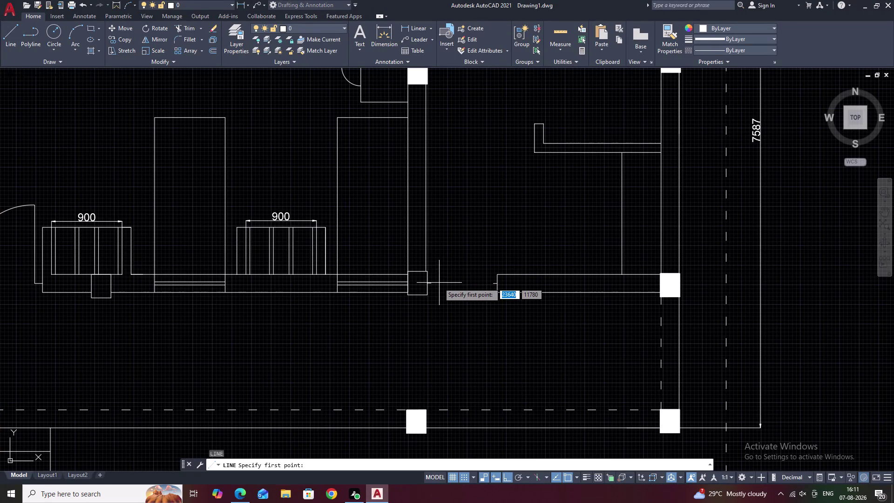
scroll(up, 3)
click(423, 284)
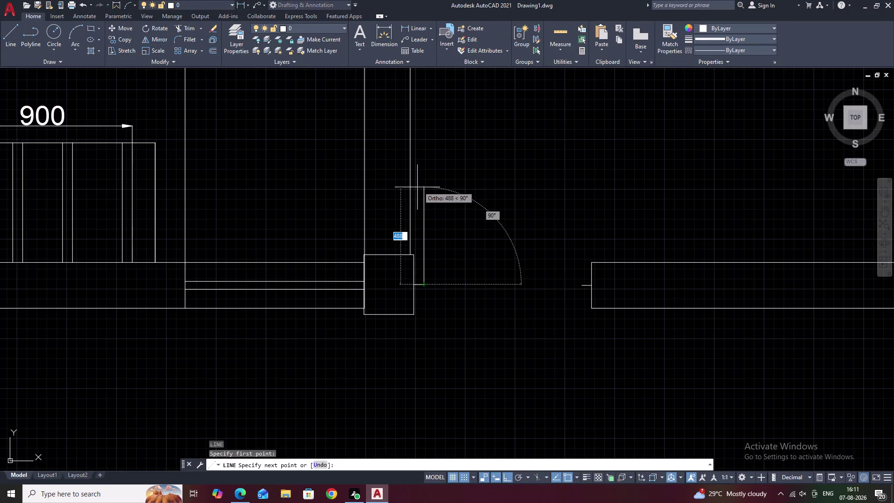
key(9)
text(10)
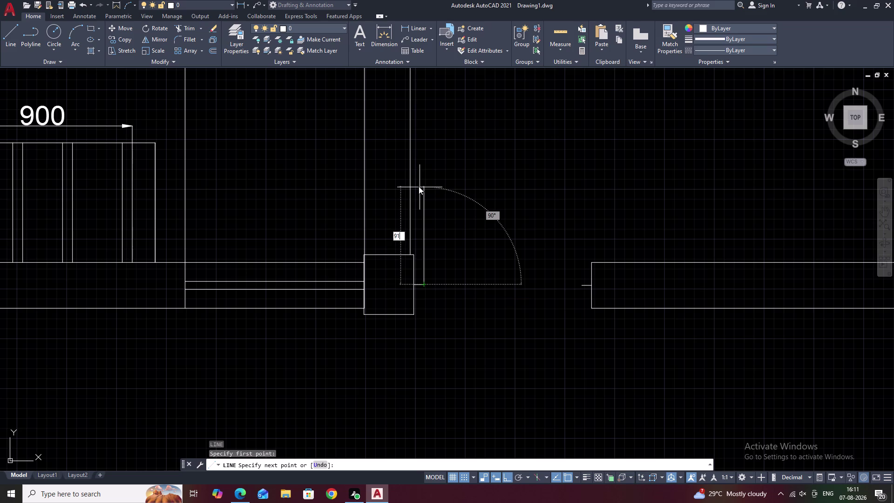
key(space)
key(Escape)
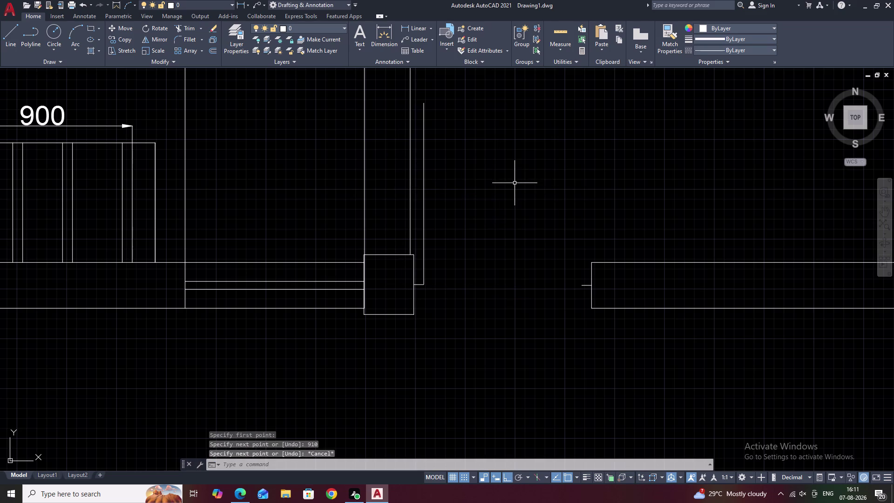
click(77, 29)
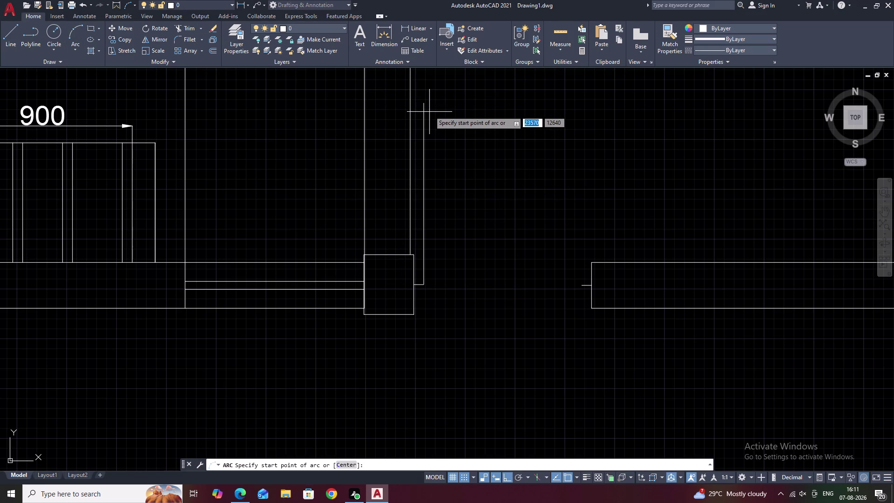
Draw a three-point swing arc from the 910 door line's top to the opposite wall end.
click(421, 103)
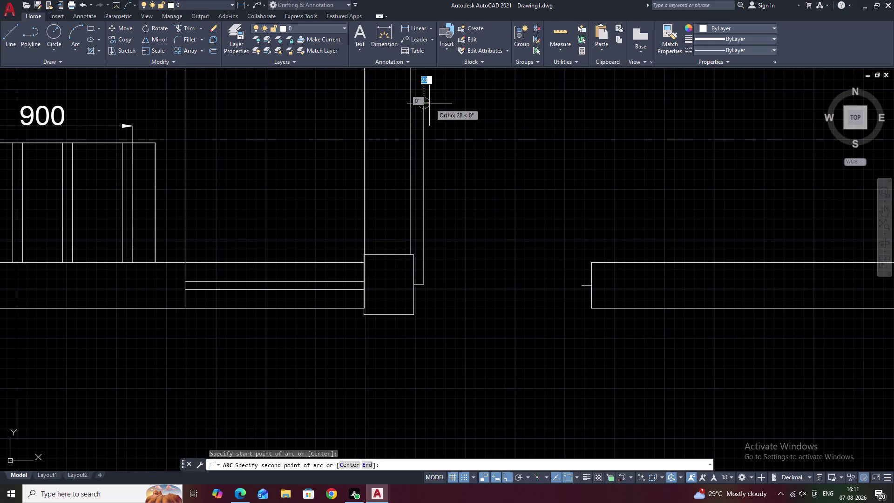
click(430, 103)
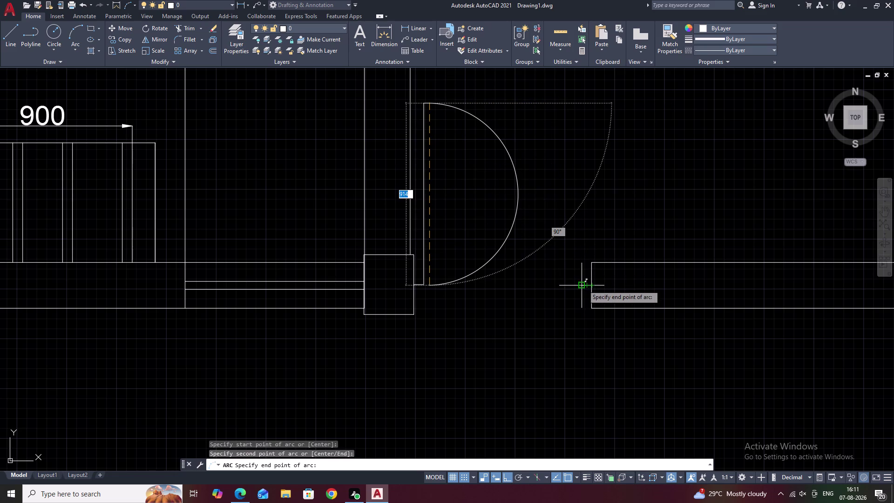
scroll(up, 3)
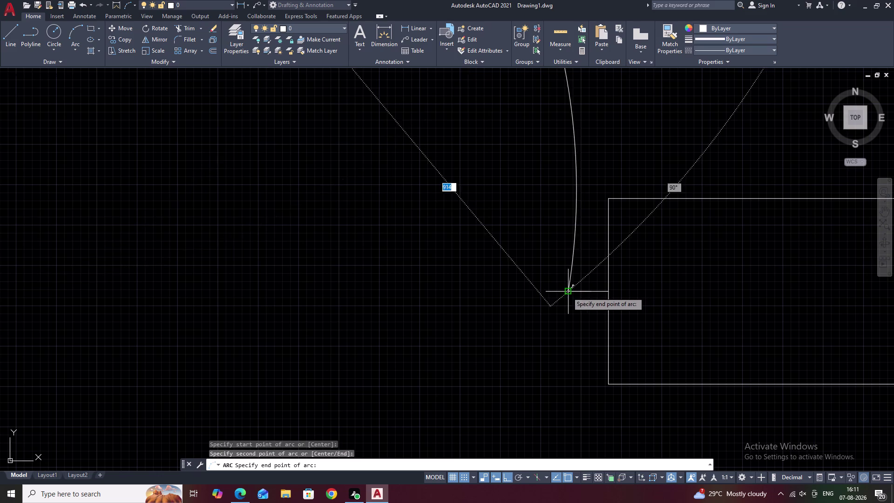
click(567, 292)
scroll(down, 3)
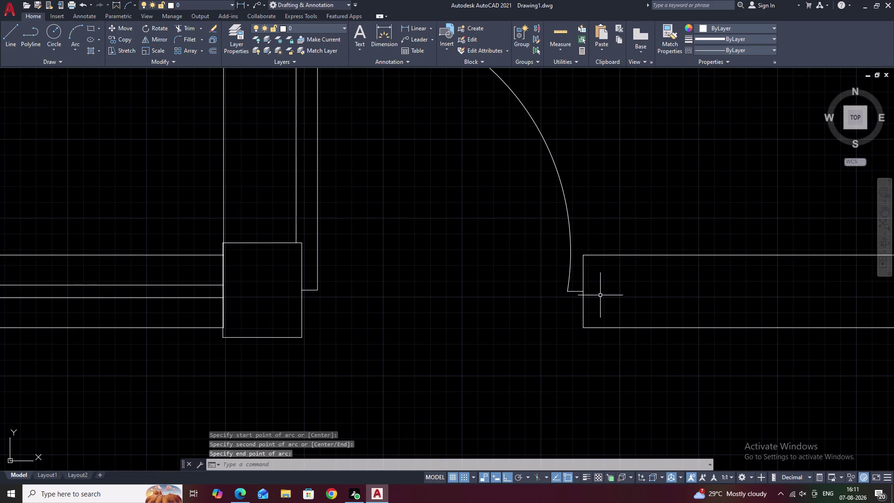
scroll(down, 3)
scroll(down, 3)
middle_drag(594, 209, 606, 248)
middle_drag(515, 215, 559, 247)
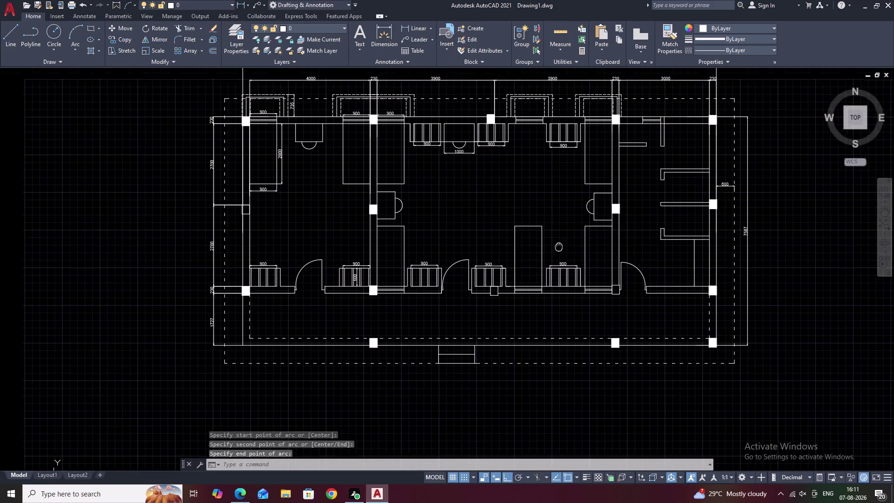
middle_drag(500, 198, 530, 225)
key(Escape)
Zoom in on the bath and WC partitions beside the 600 dimension.
middle_drag(568, 222, 481, 225)
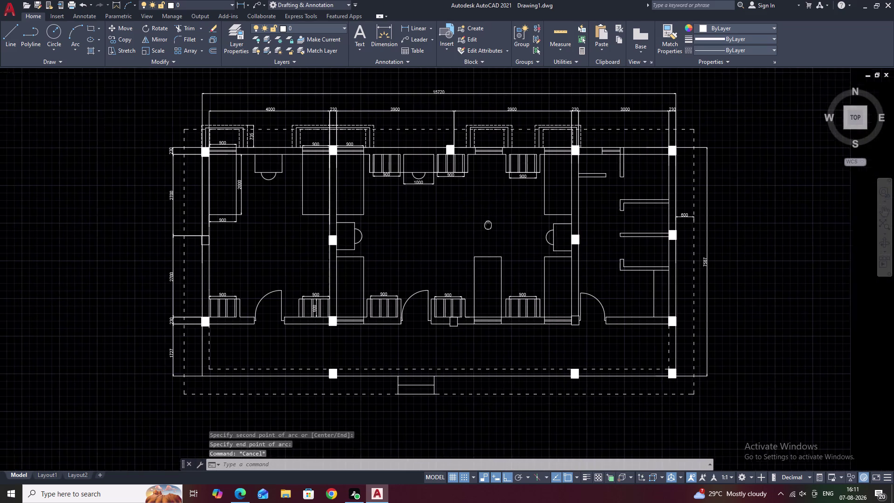
middle_drag(481, 225, 472, 225)
middle_drag(533, 234, 476, 227)
scroll(up, 3)
middle_drag(543, 187, 459, 222)
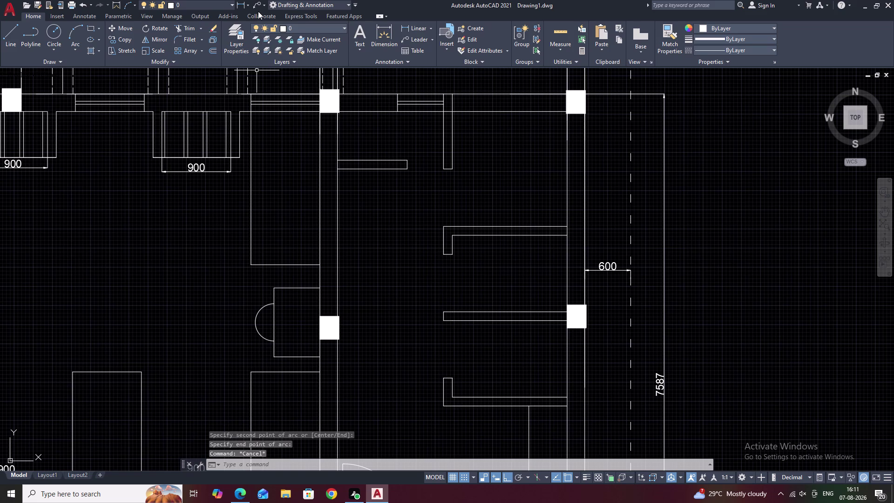
Add the first two stacked 750 vertical dimensions between the partitions.
click(406, 28)
click(443, 228)
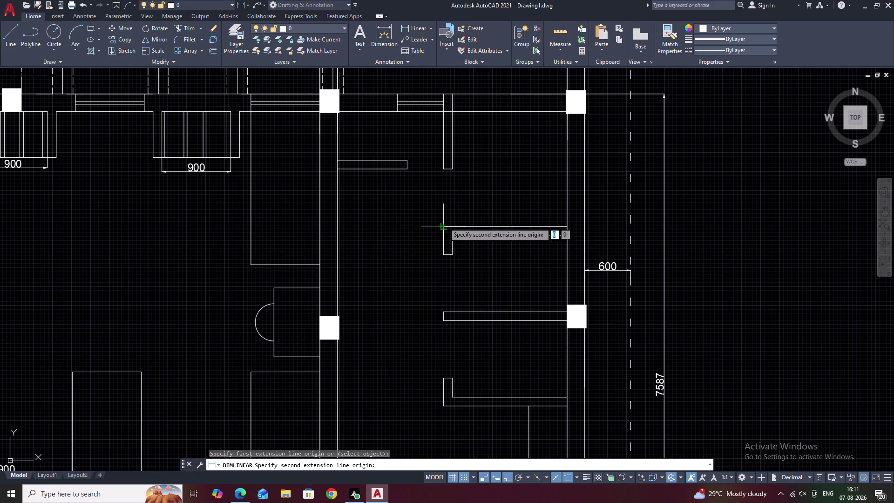
click(445, 168)
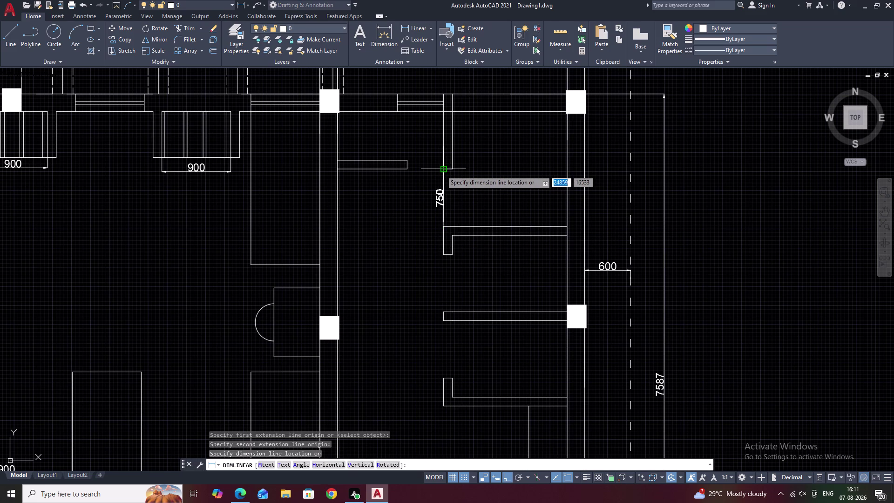
click(441, 171)
key(space)
click(445, 310)
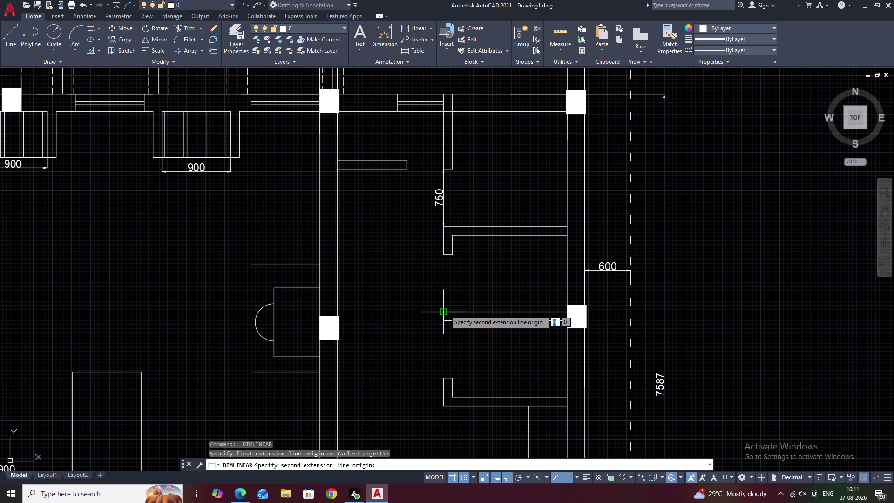
click(445, 255)
click(444, 255)
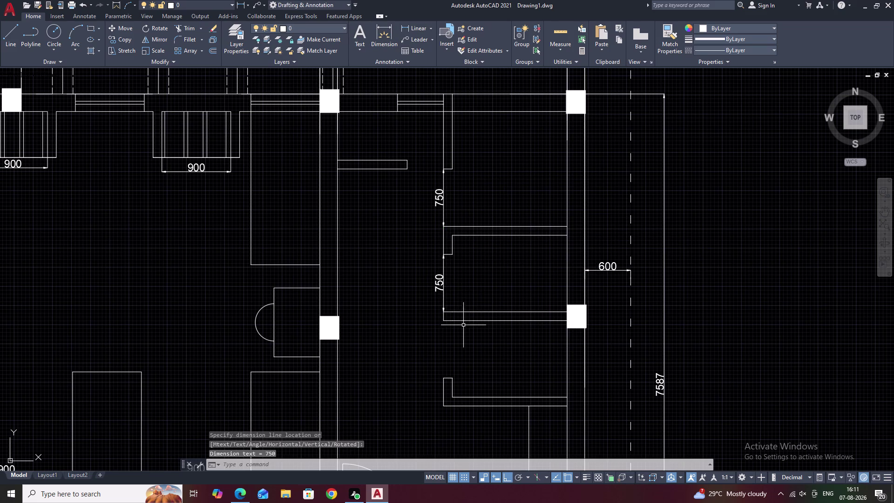
Add a third 750 vertical dimension further down, then zoom out to the full plan.
middle_drag(464, 329, 462, 259)
key(space)
click(442, 310)
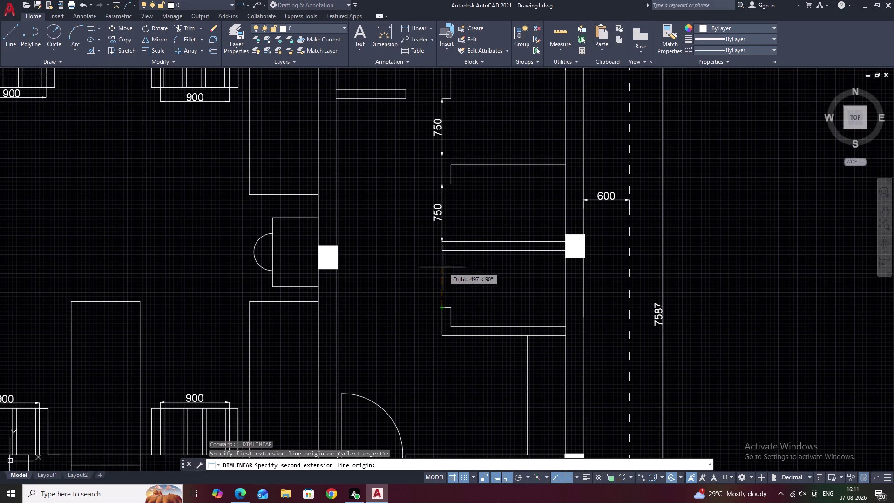
click(442, 253)
click(441, 255)
middle_drag(465, 283, 456, 227)
scroll(down, 3)
middle_drag(467, 236, 475, 274)
middle_drag(466, 227, 472, 268)
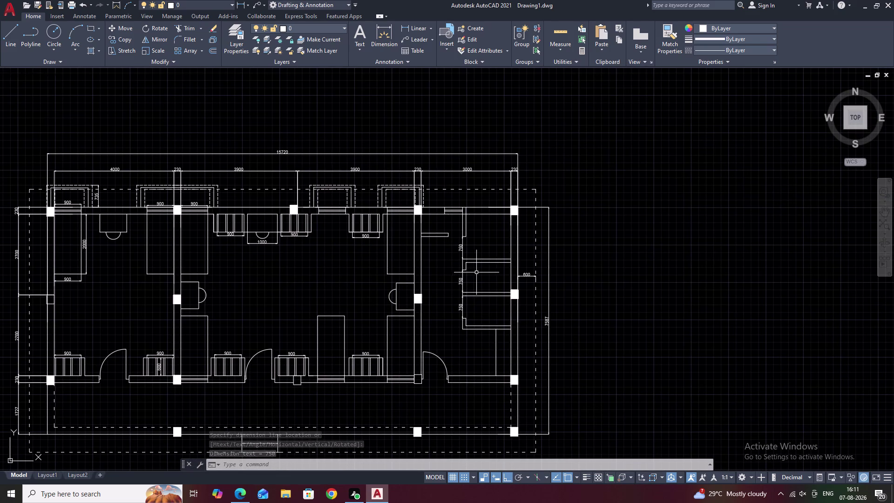
Draw a short vertical line at the partition end beside the column.
scroll(up, 3)
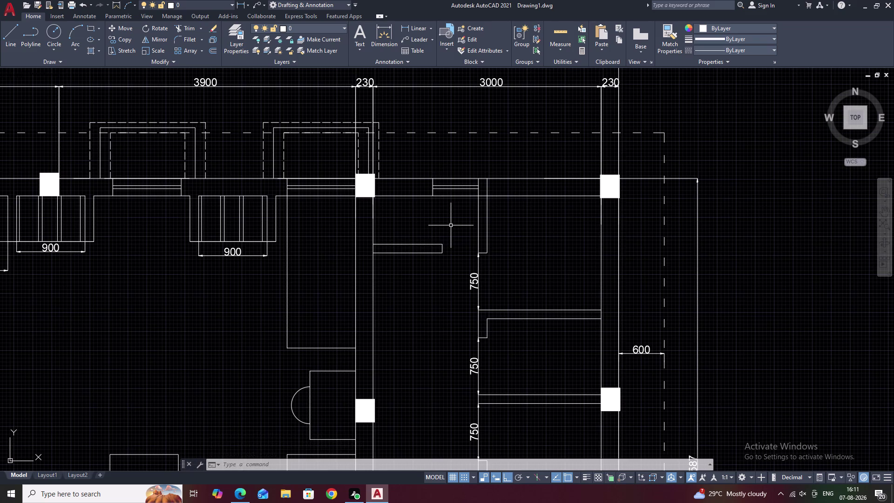
scroll(up, 3)
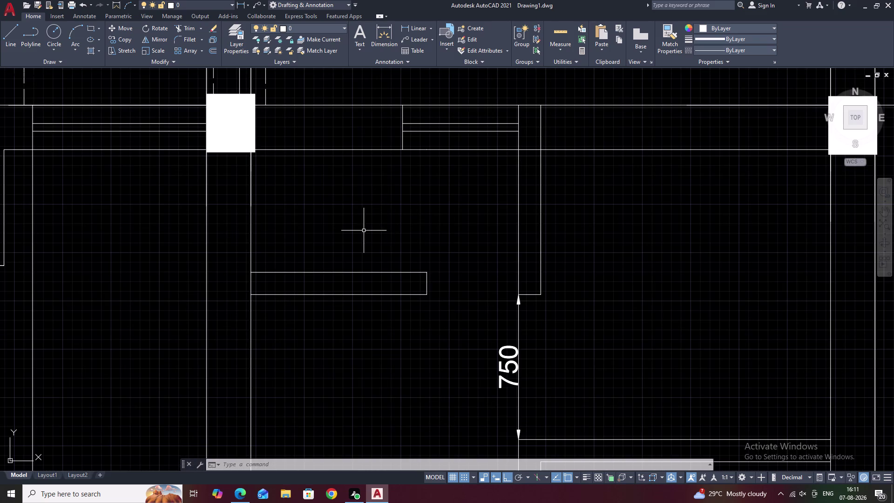
text(L)
key(space)
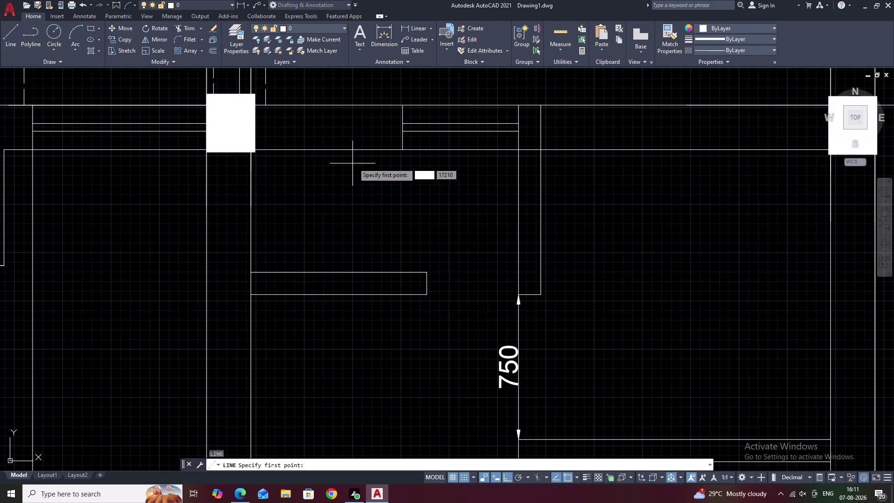
click(351, 150)
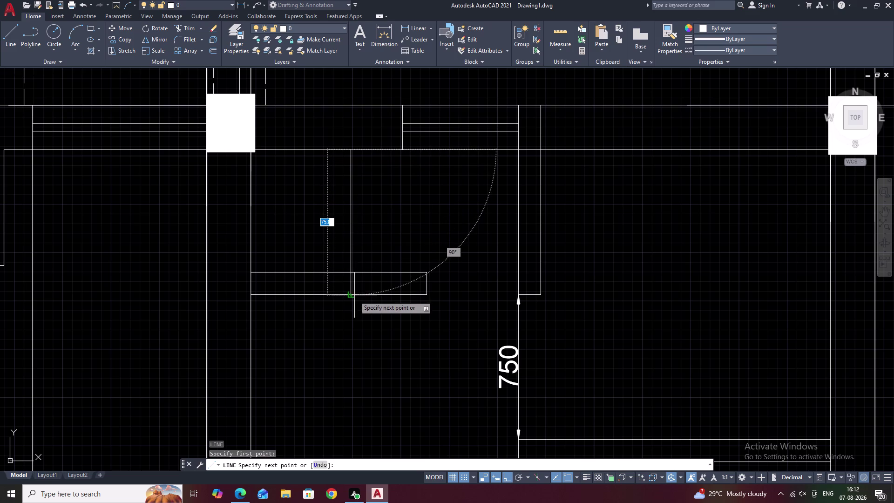
click(347, 296)
key(Escape)
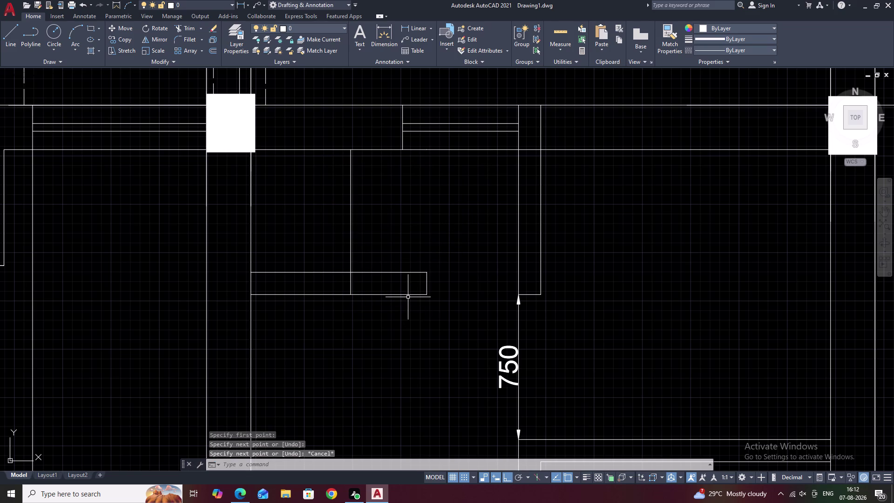
Fence-trim the overhanging line stub, then pan out to the whole floor plan.
text(TR)
key(space)
drag(394, 235, 386, 316)
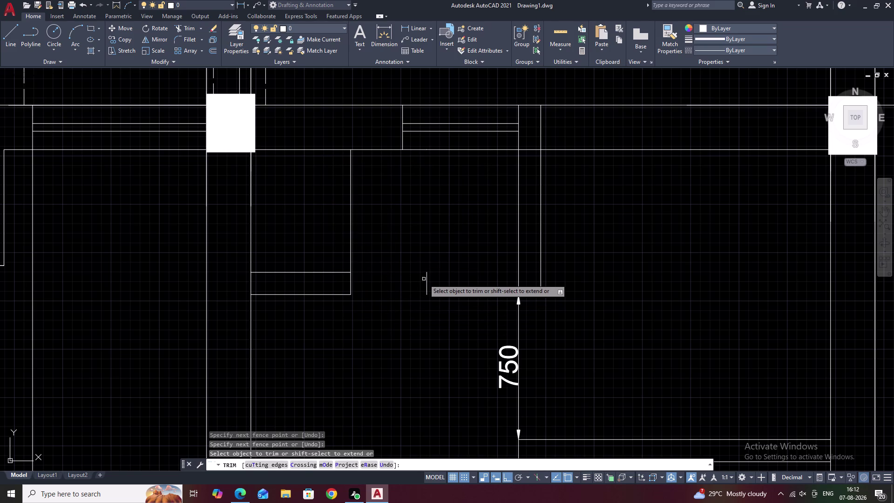
click(427, 280)
scroll(down, 3)
middle_drag(391, 275, 409, 286)
key(Escape)
scroll(up, 3)
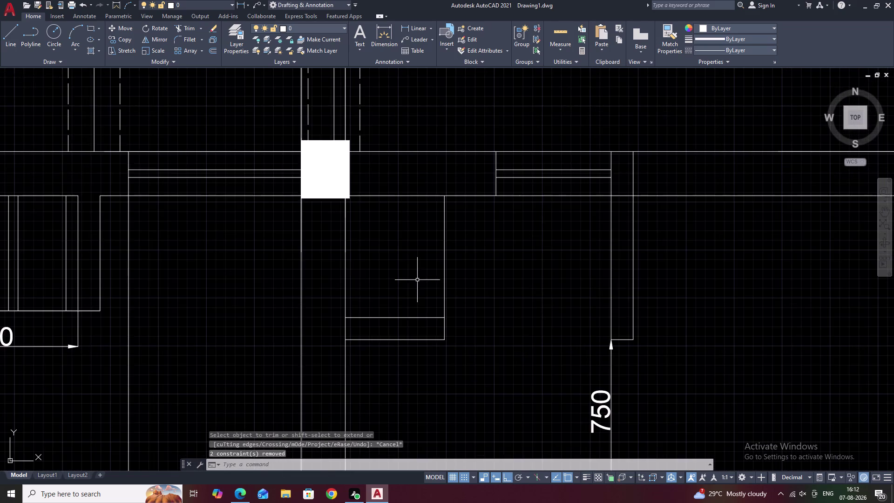
scroll(down, 3)
middle_drag(462, 302, 458, 227)
scroll(down, 3)
middle_drag(427, 278, 481, 272)
middle_drag(368, 278, 455, 278)
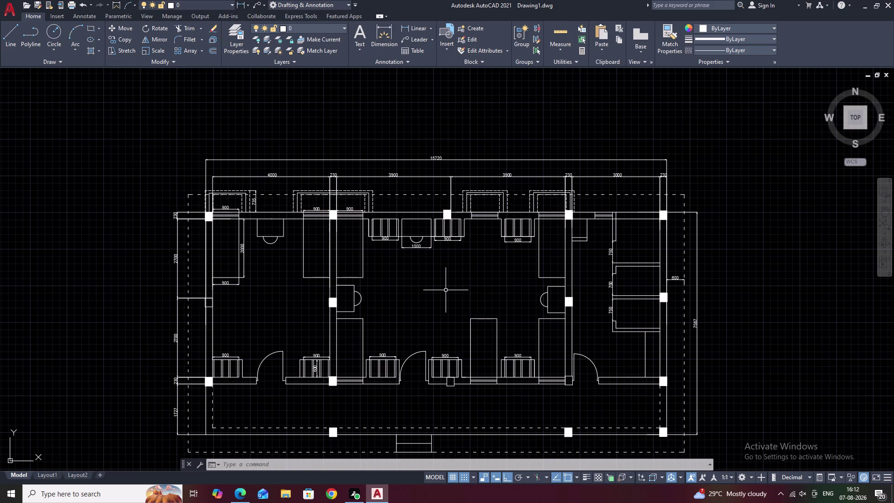
Start a vertical linear dimension from the top wall, then cancel it.
middle_drag(597, 248, 486, 245)
scroll(up, 3)
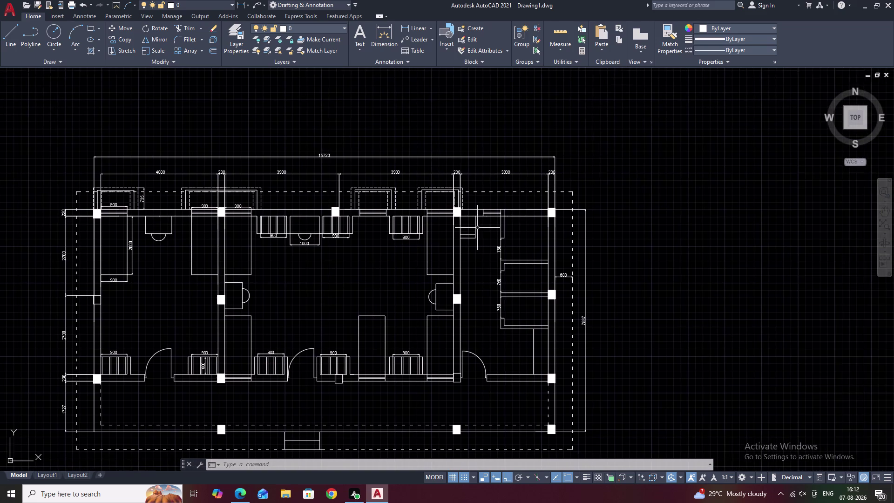
scroll(up, 3)
click(414, 19)
click(414, 24)
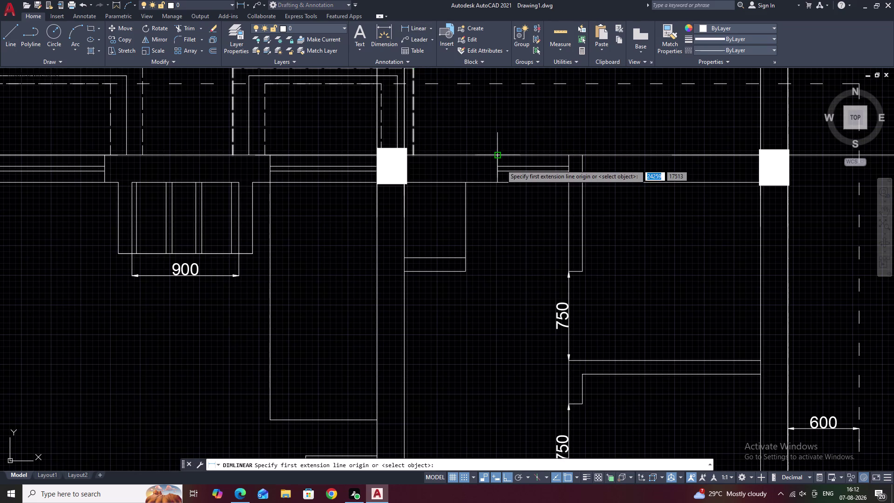
click(466, 184)
click(465, 269)
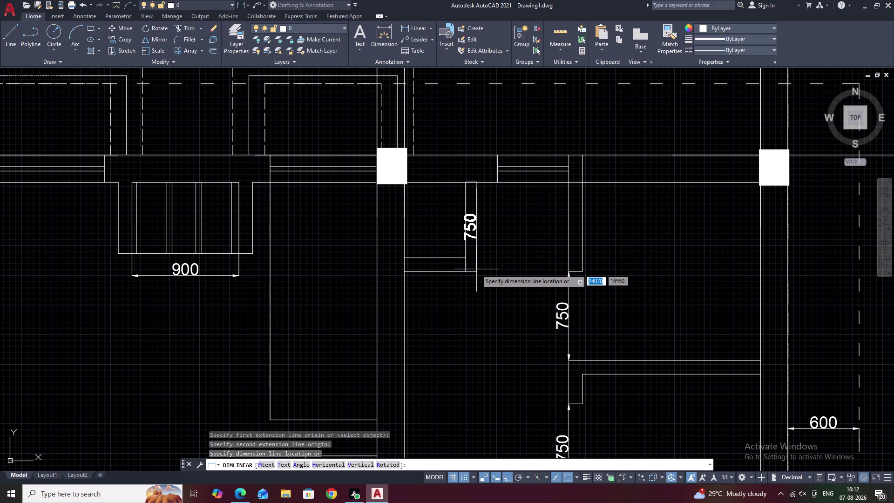
key(Escape)
Select the vertical line in the small room and erase it.
drag(477, 224, 458, 233)
click(458, 234)
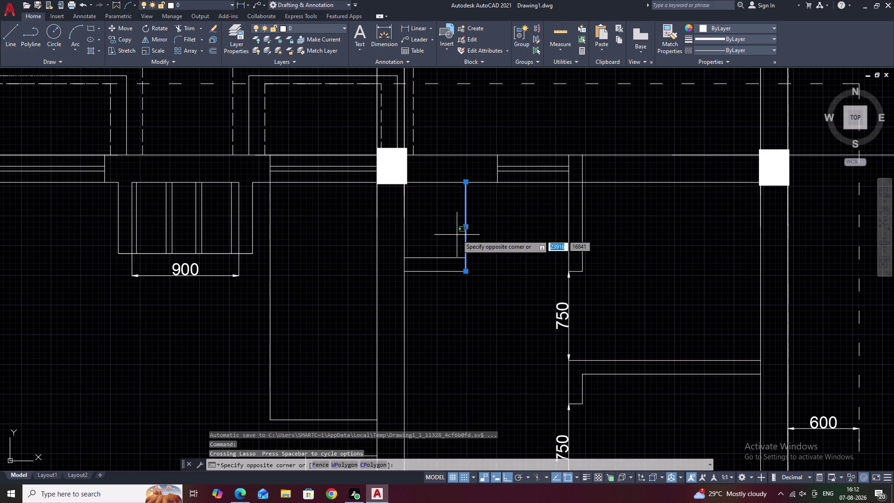
drag(452, 255, 444, 272)
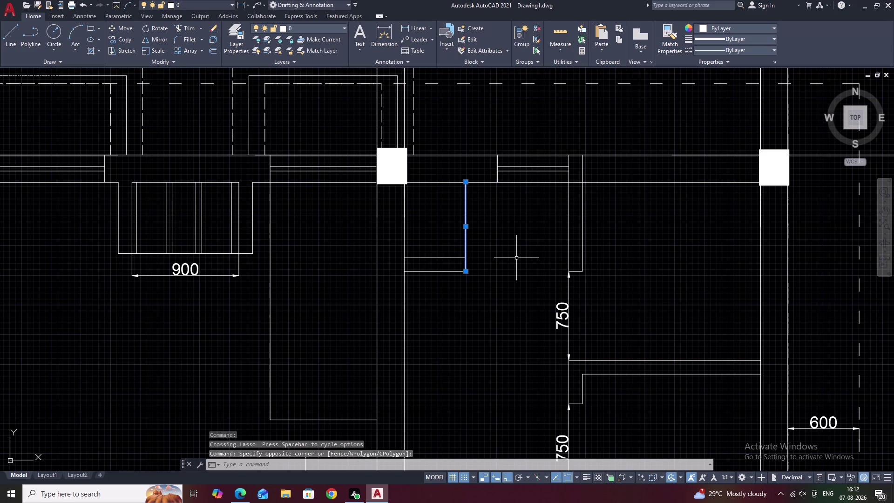
text(O)
key(space)
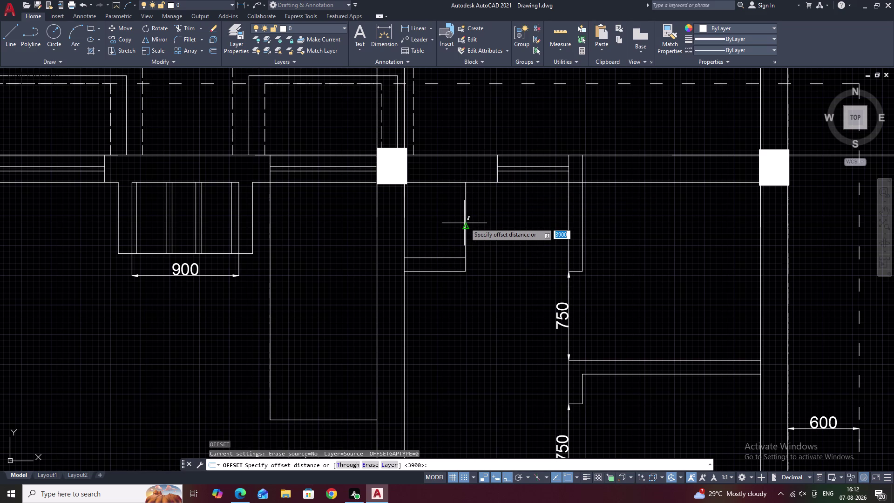
key(Escape)
click(466, 222)
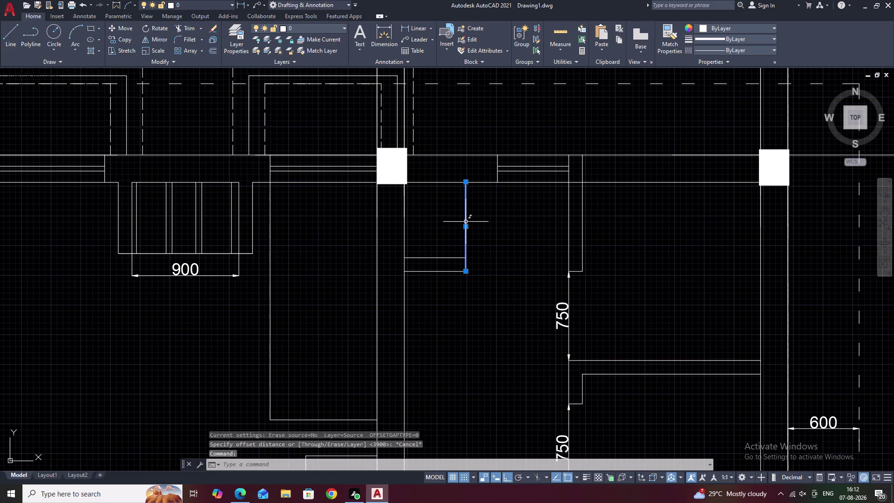
text(E)
key(space)
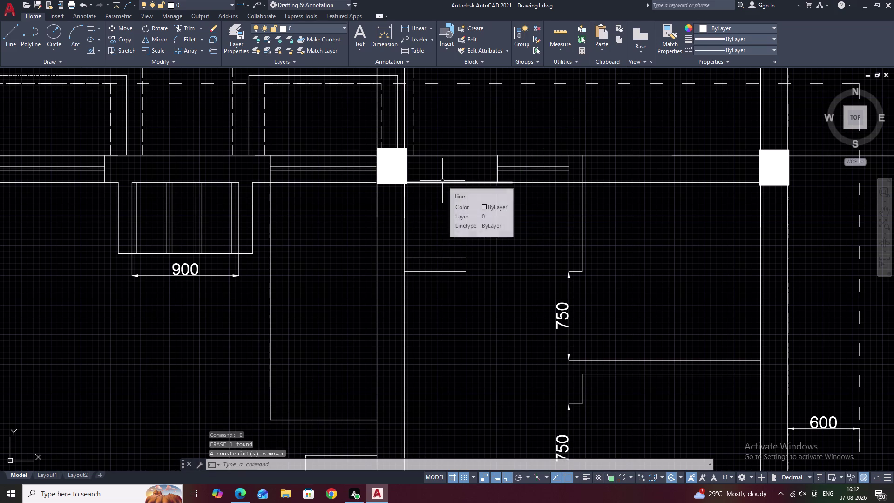
Begin an offset with distance 6, then cancel it.
text(O)
key(space)
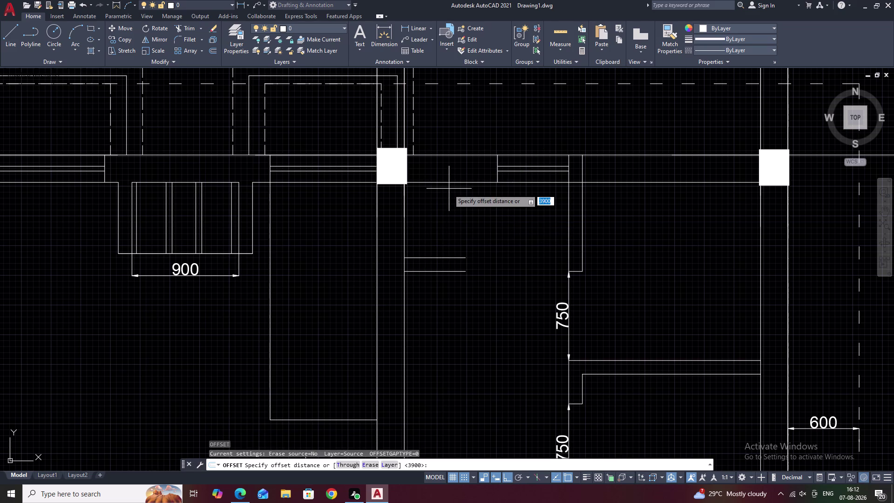
key(6)
key(Escape)
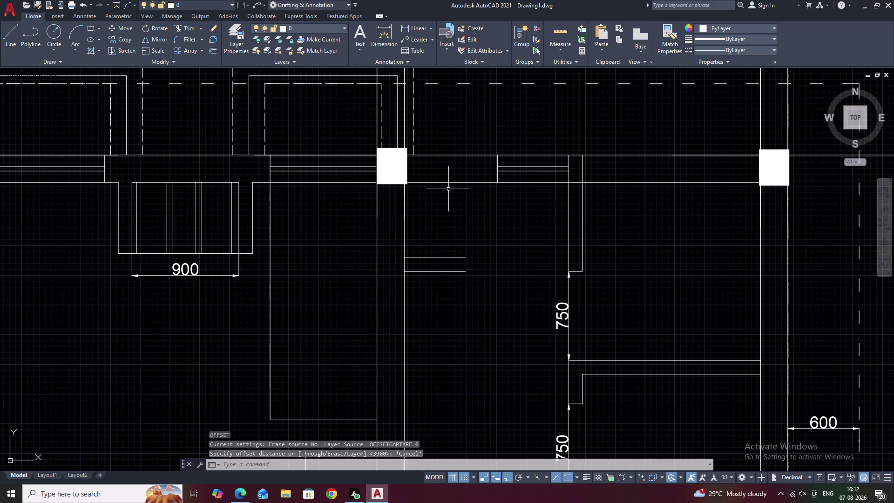
key(l)
key(space)
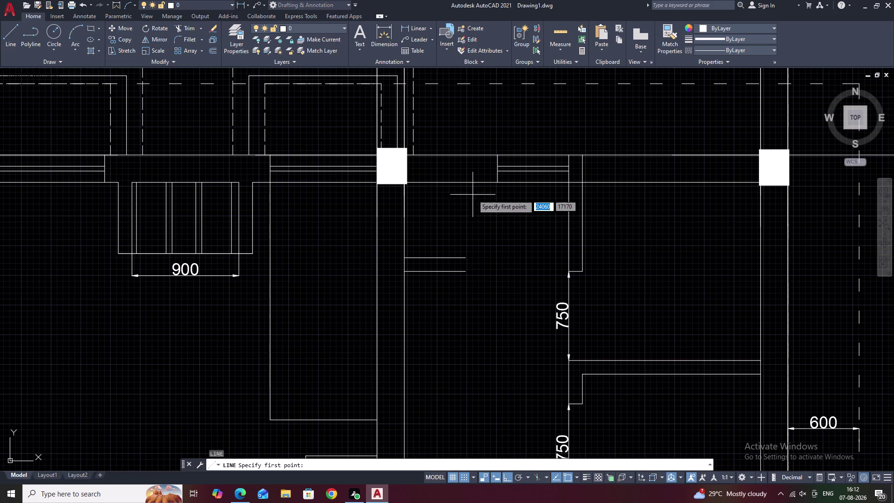
Draw a 635-long vertical line down from the top wall edge.
click(466, 254)
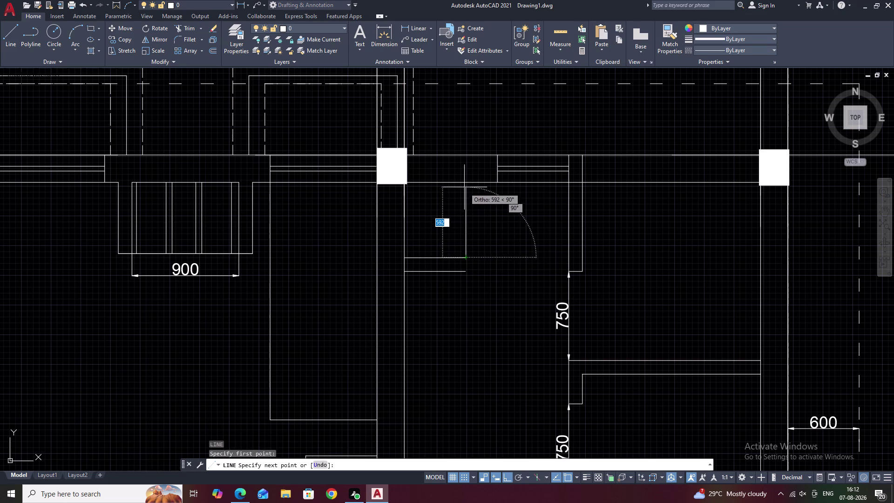
key(Escape)
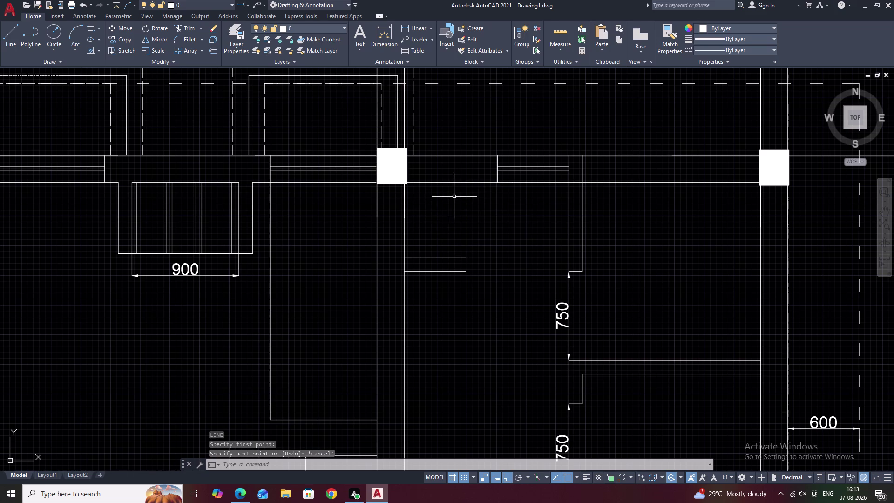
text(L)
key(space)
click(468, 183)
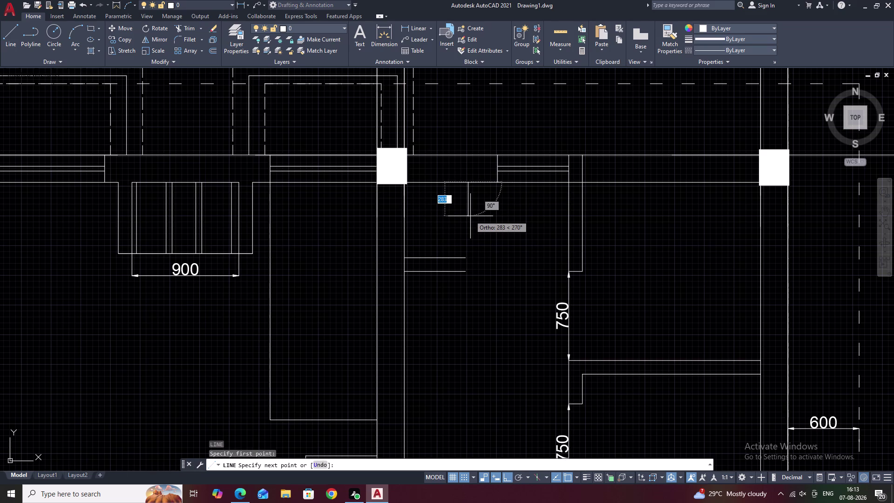
text(635)
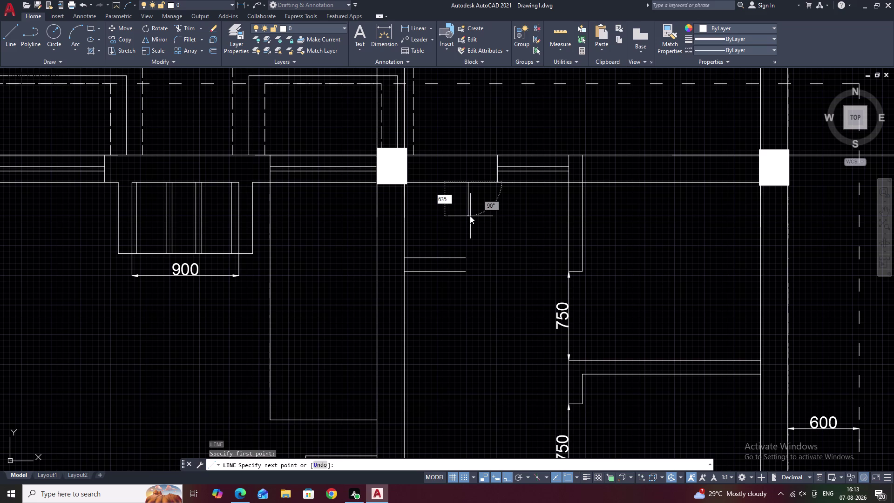
key(space)
key(Escape)
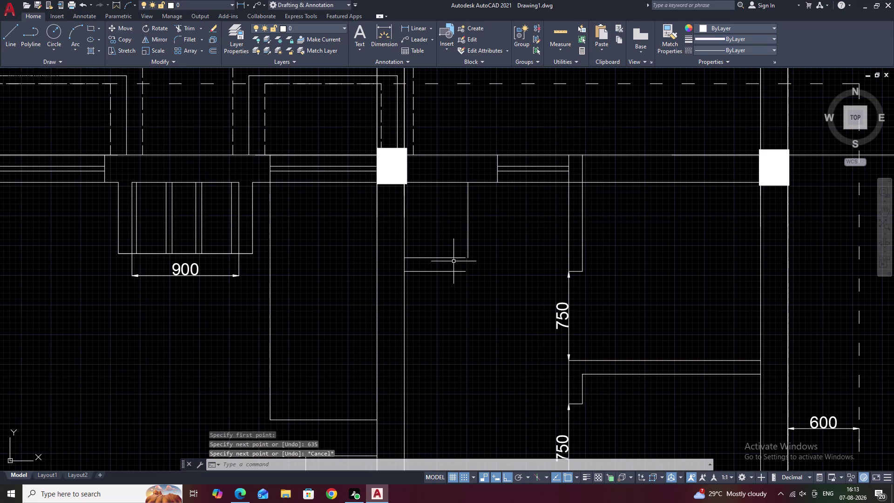
Fillet the new vertical line and the horizontal line into a sharp corner.
text(F)
key(space)
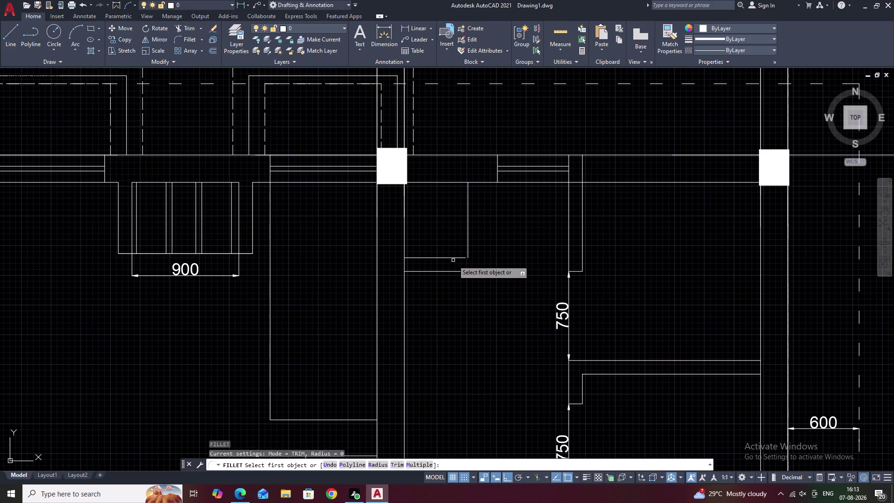
click(453, 257)
click(467, 249)
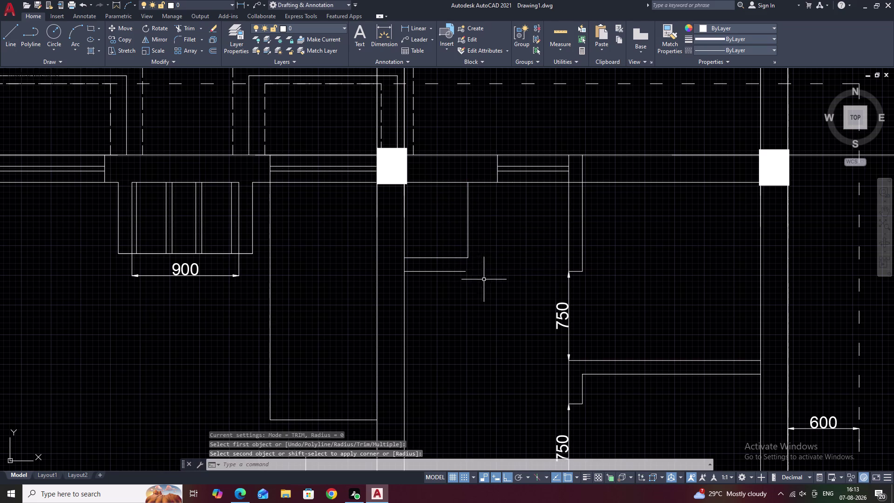
key(Escape)
click(412, 25)
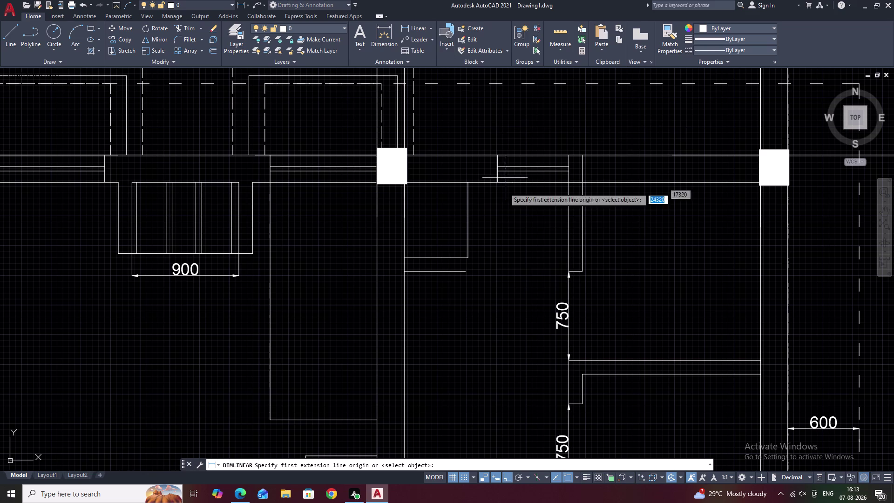
Place a 635 vertical dimension beside the new line.
click(471, 258)
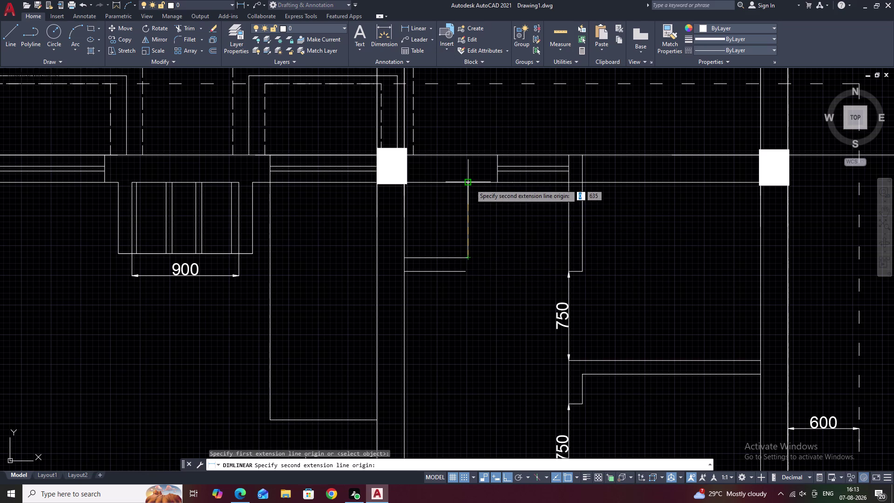
click(471, 184)
click(490, 187)
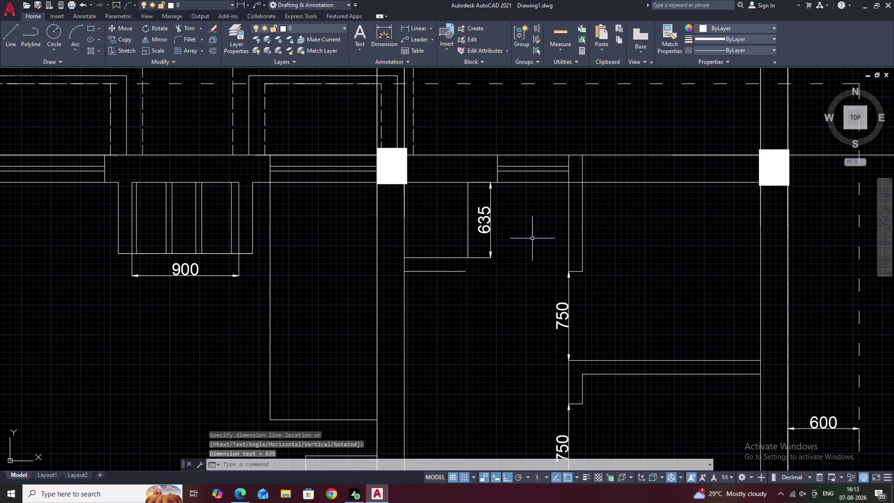
key(Escape)
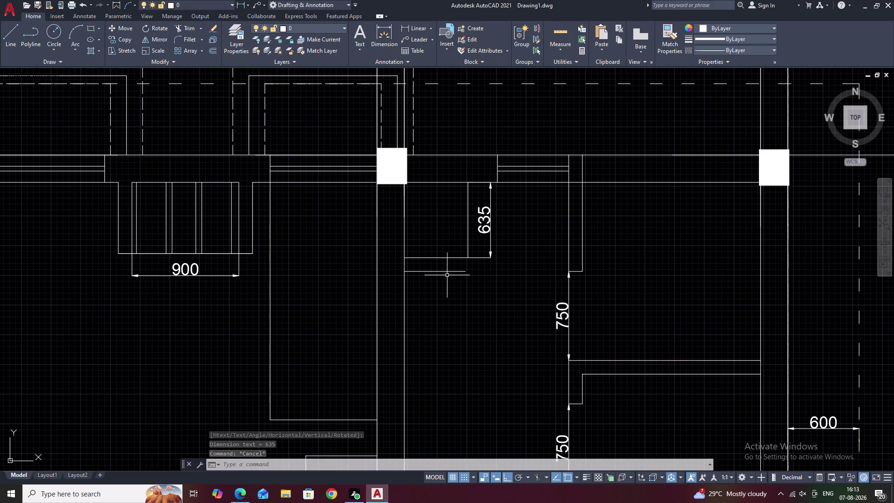
Fillet the lower horizontal line to the vertical line.
text(F)
key(space)
click(453, 272)
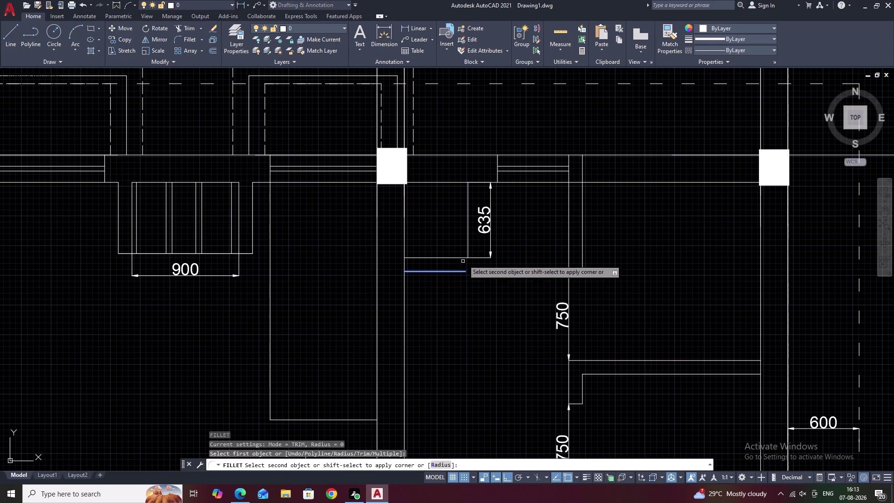
click(469, 244)
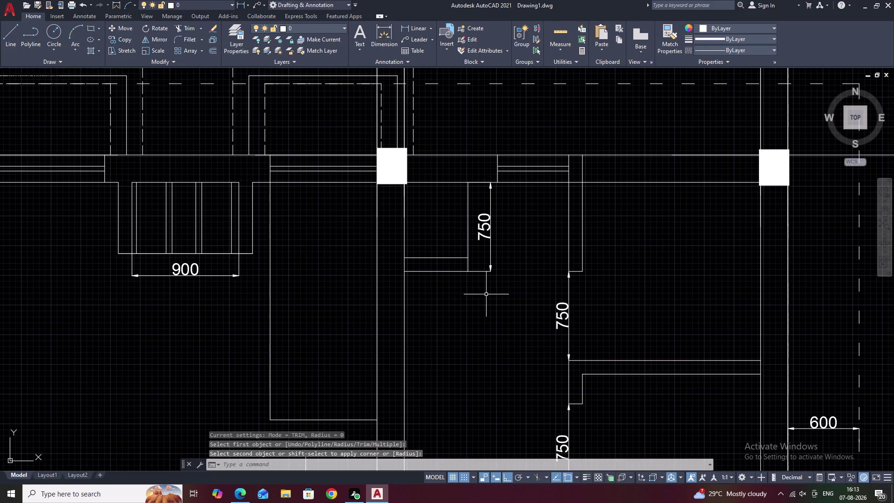
Stretch the 750 dimension's lower end up so it reads 635.
click(480, 271)
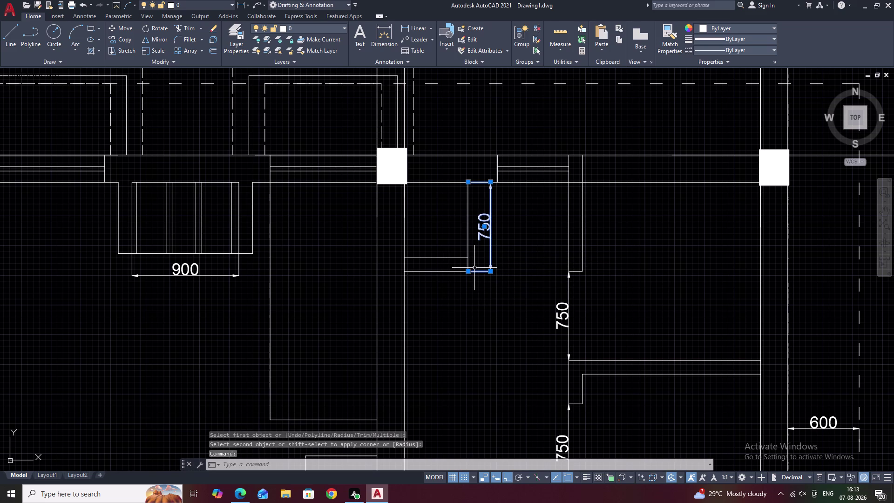
click(470, 272)
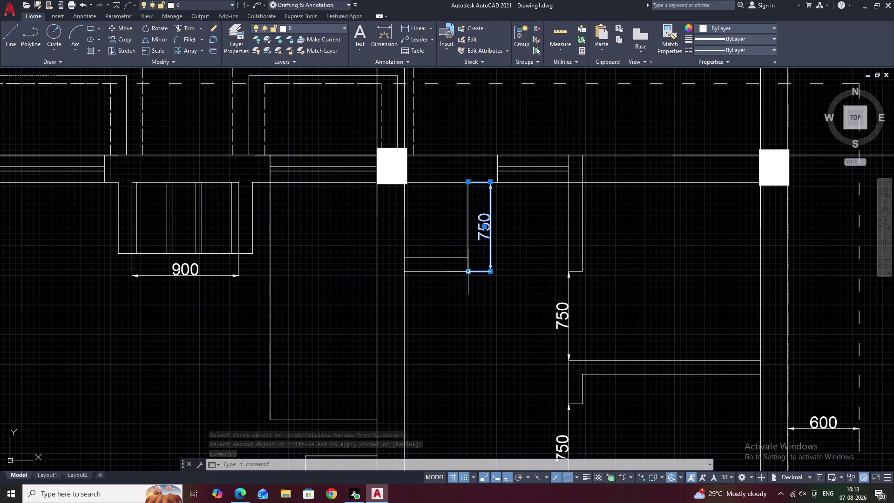
click(468, 261)
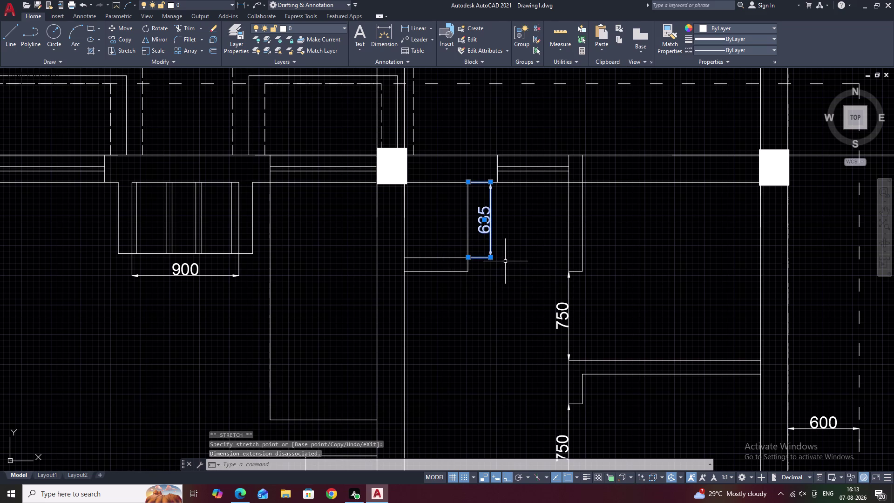
key(Escape)
scroll(down, 3)
middle_click(508, 264)
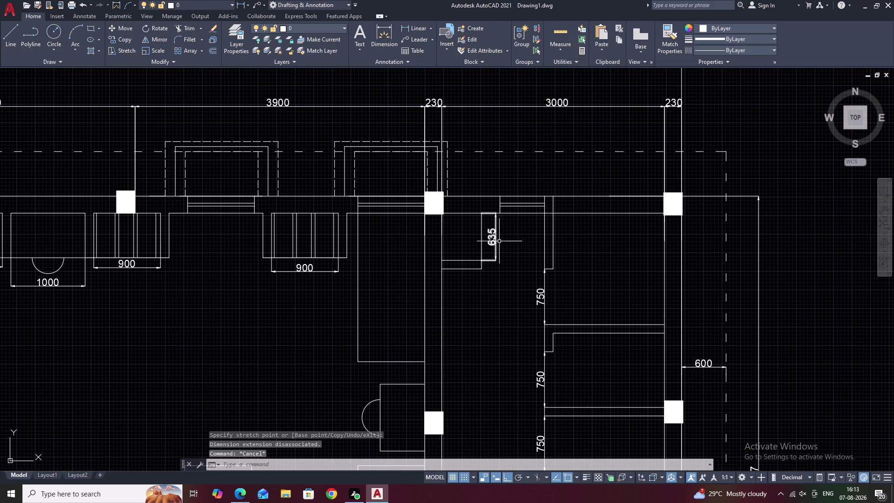
middle_drag(513, 279, 510, 266)
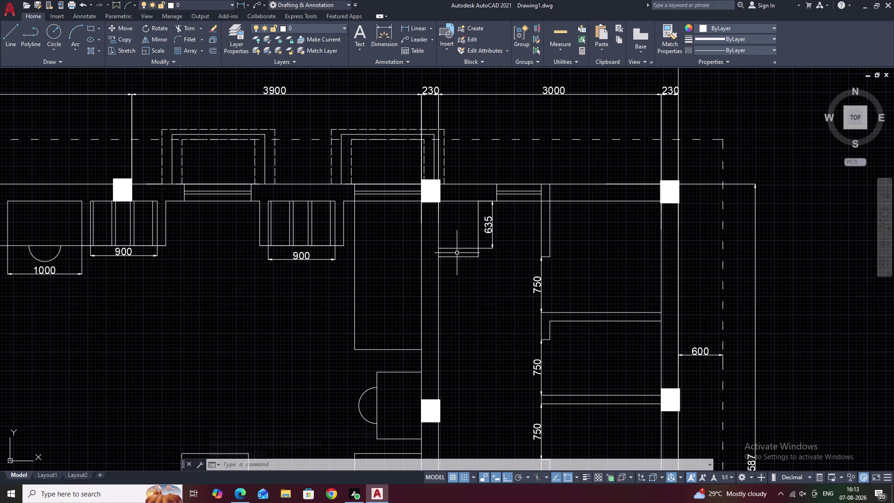
Fence-trim the stray line ends near the 635 room, then begin a hatch.
text(TR)
key(space)
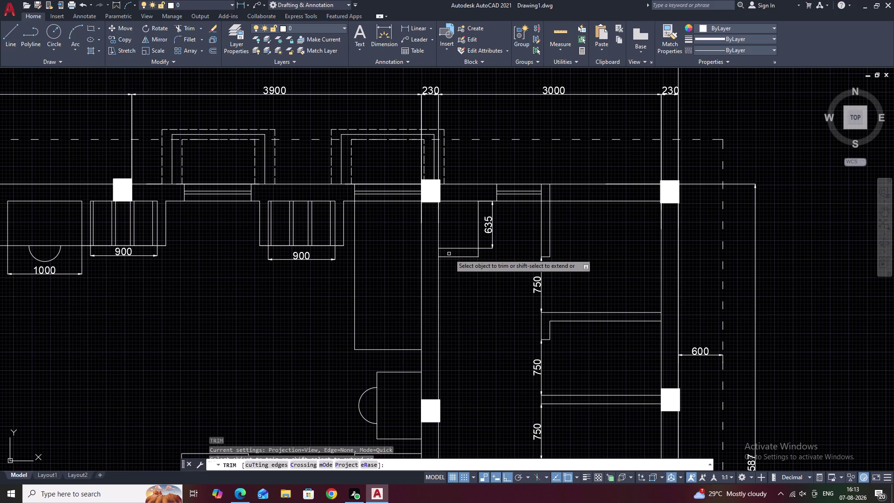
click(440, 253)
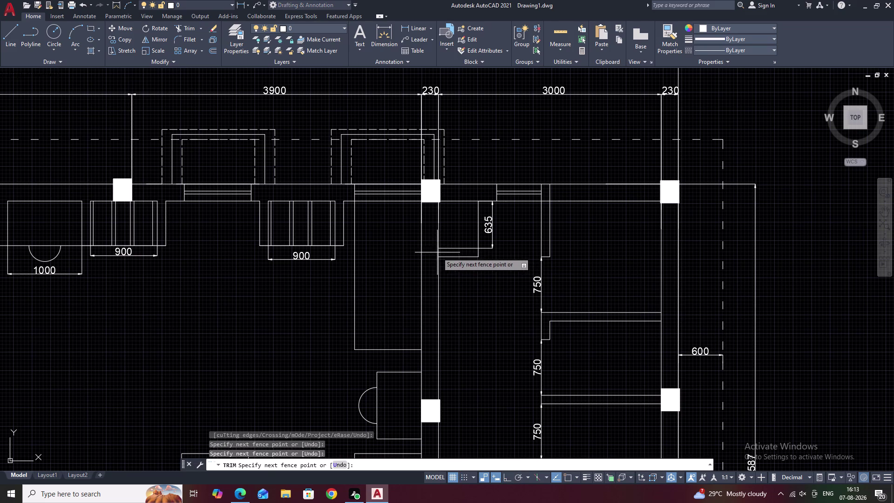
click(435, 252)
scroll(down, 3)
middle_drag(481, 286, 442, 270)
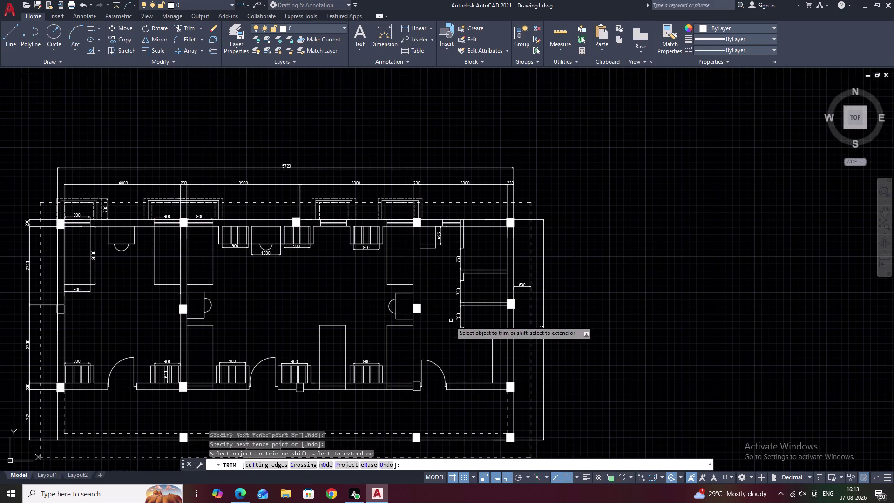
key(Escape)
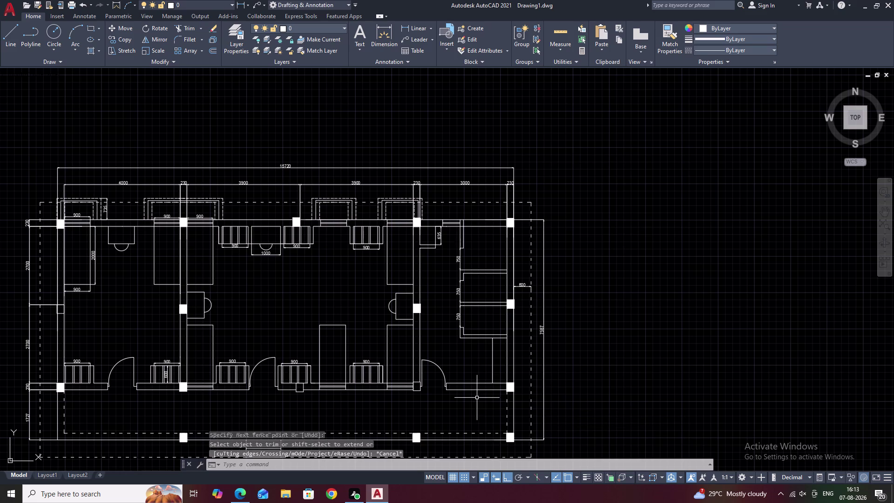
text(H)
key(space)
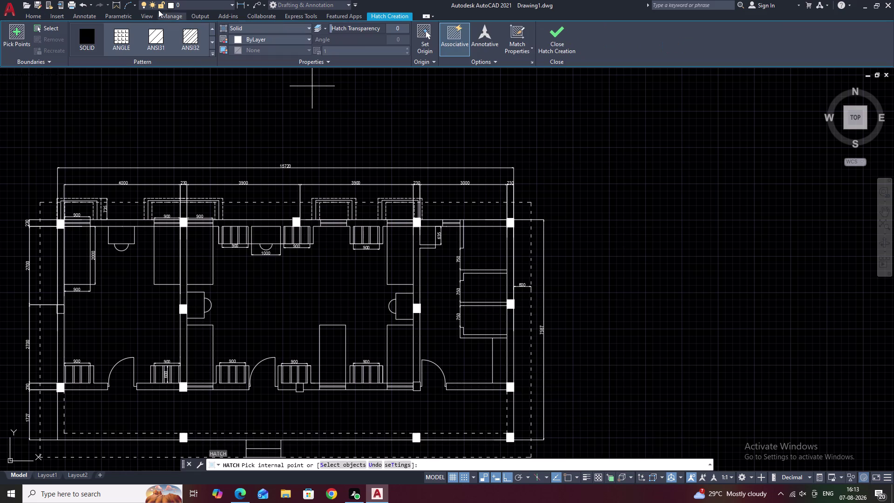
Pick a room as the hatch area, then cancel the fill.
click(88, 36)
middle_drag(439, 364, 440, 302)
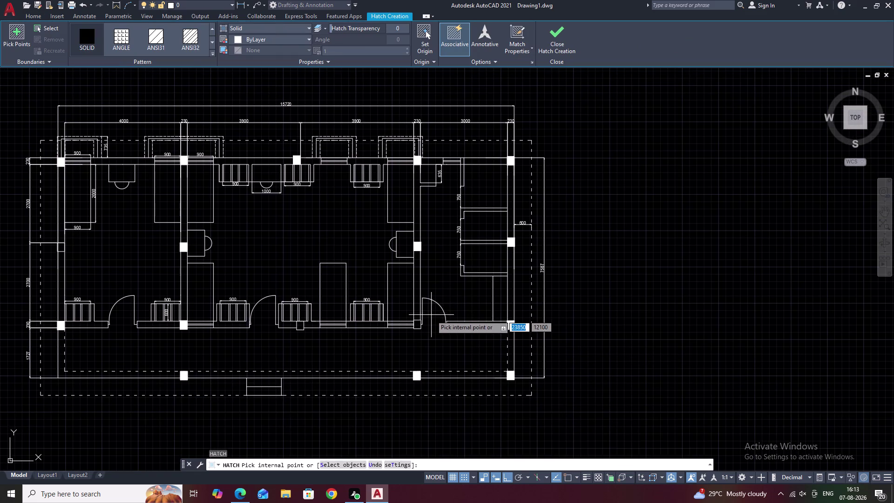
scroll(up, 3)
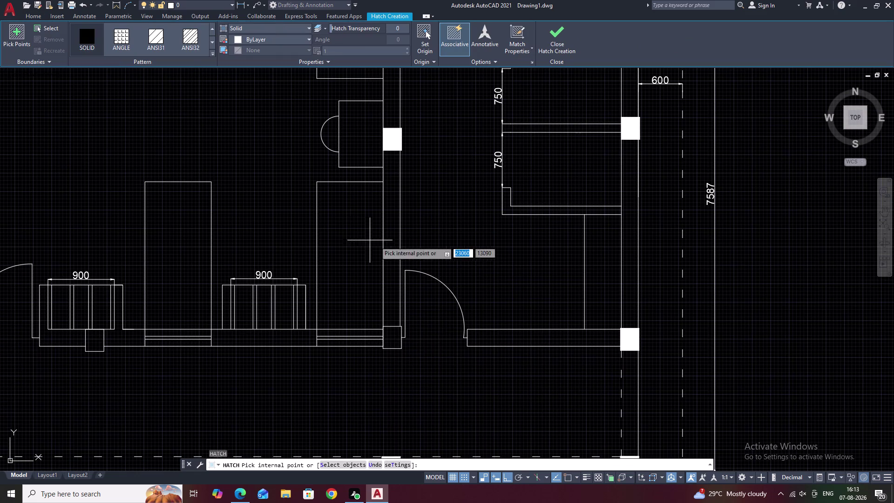
click(389, 335)
key(Escape)
scroll(down, 3)
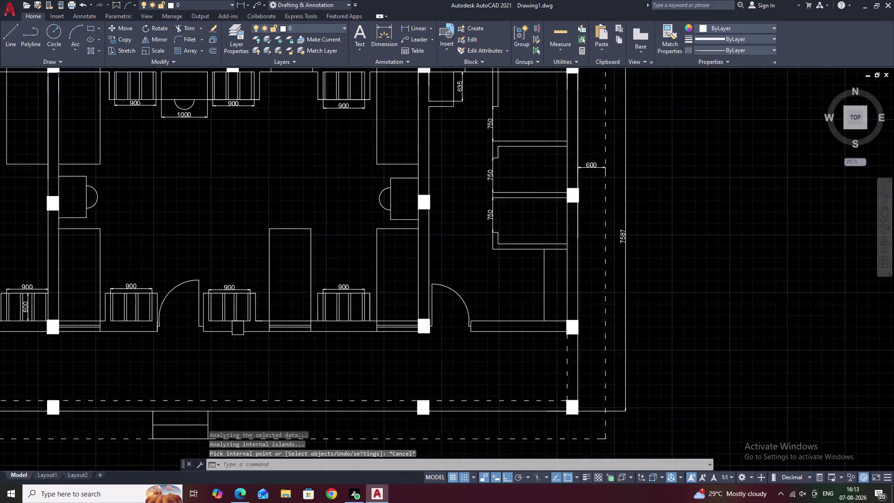
scroll(down, 3)
middle_drag(507, 305, 531, 308)
key(Escape)
middle_drag(370, 254, 372, 254)
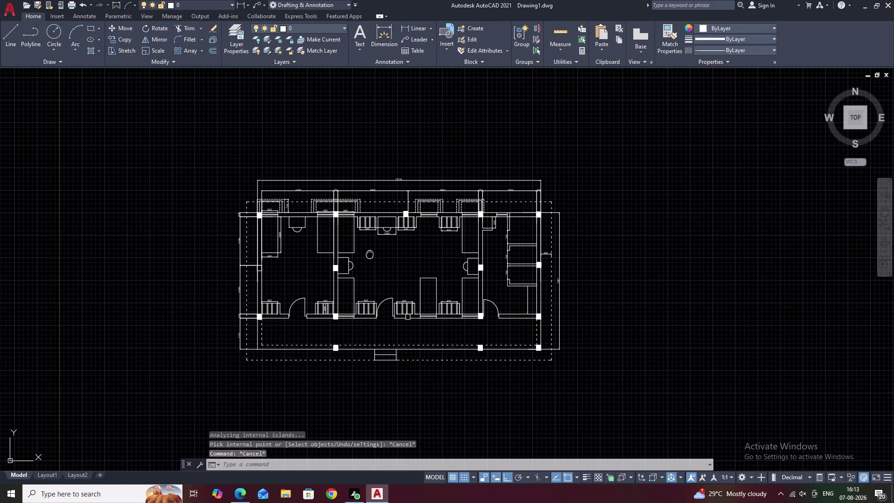
middle_drag(372, 254, 413, 262)
scroll(up, 3)
middle_drag(289, 218, 318, 138)
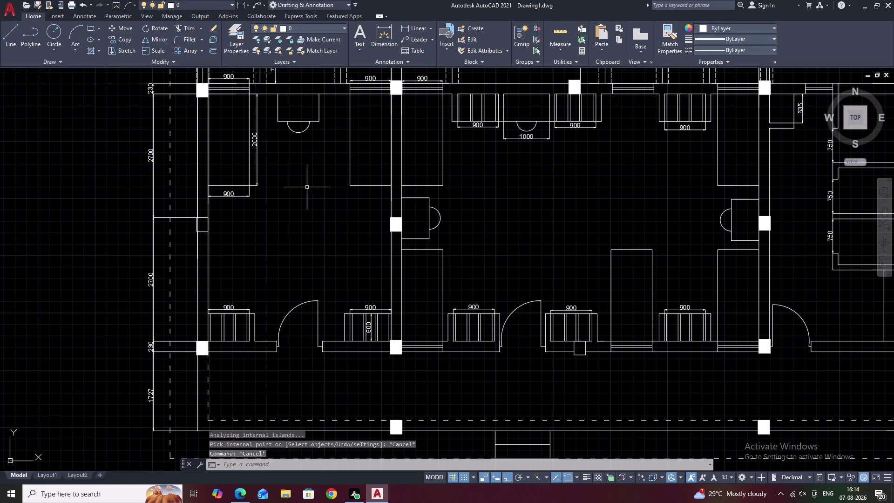
Retry the hatch in the left room, cancel it, and recentre the full plan.
key(space)
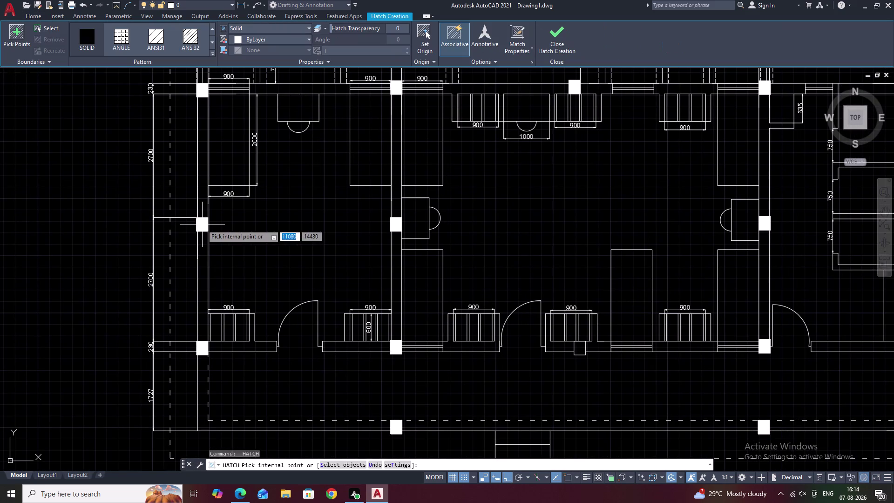
click(202, 224)
key(Escape)
scroll(down, 3)
middle_drag(393, 251, 303, 256)
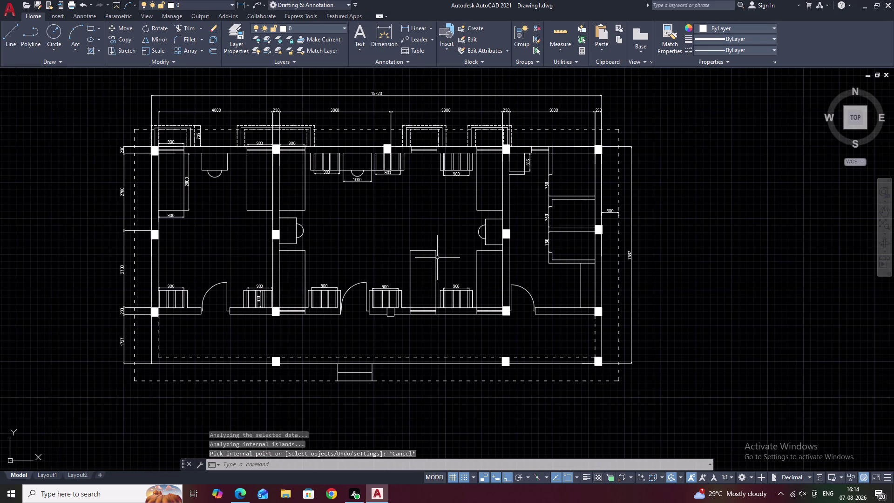
middle_drag(455, 255, 399, 259)
key(Escape)
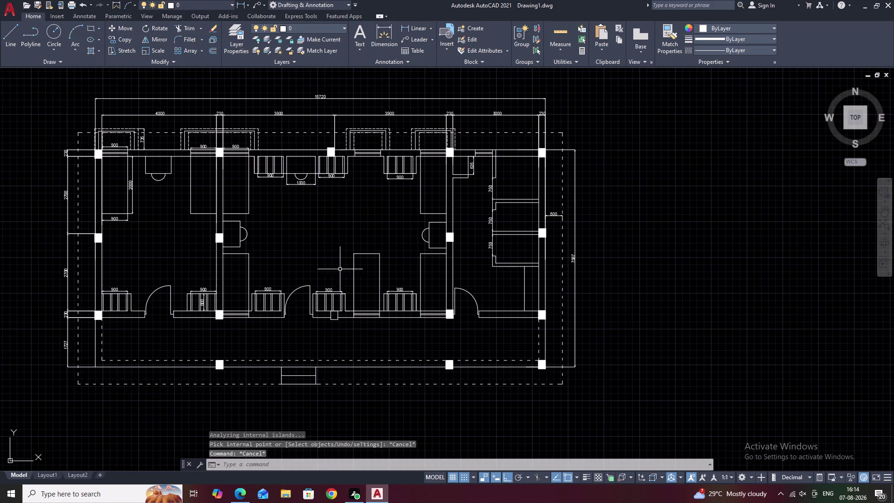
middle_drag(320, 241, 402, 246)
middle_drag(376, 239, 399, 242)
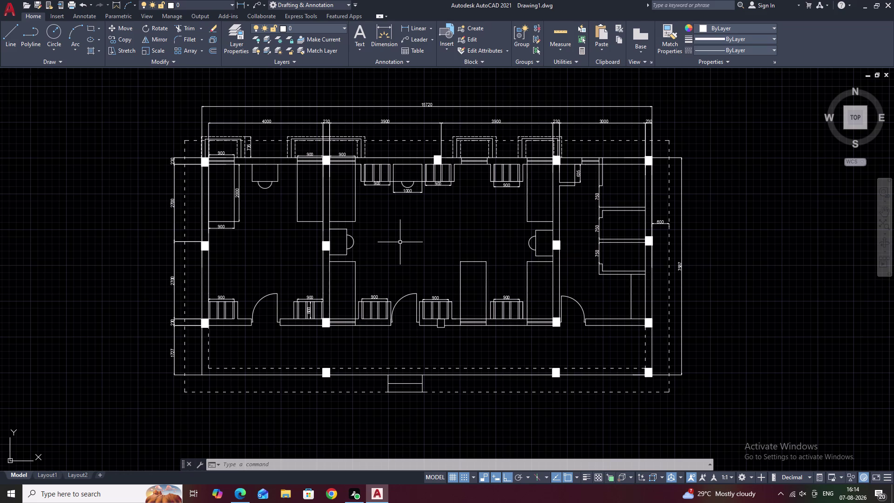
key(Escape)
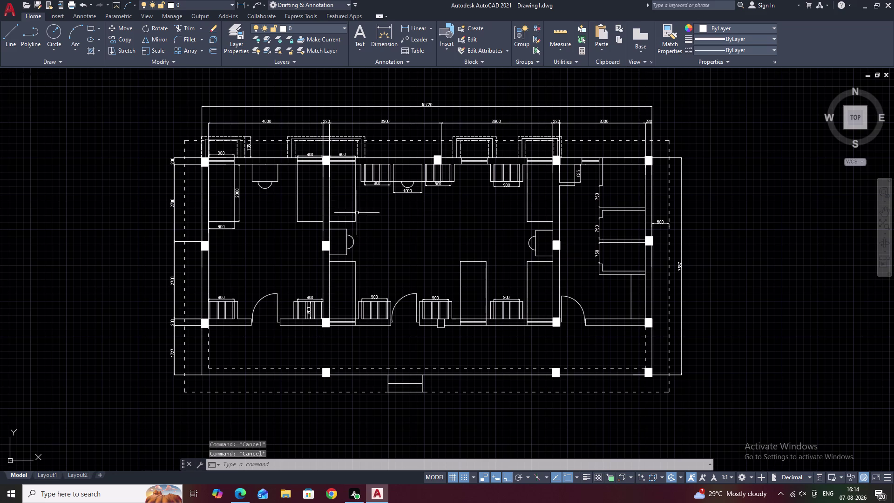
Start a trial multiline text box, cancel it, and bring the whole floor plan back into view.
text(T)
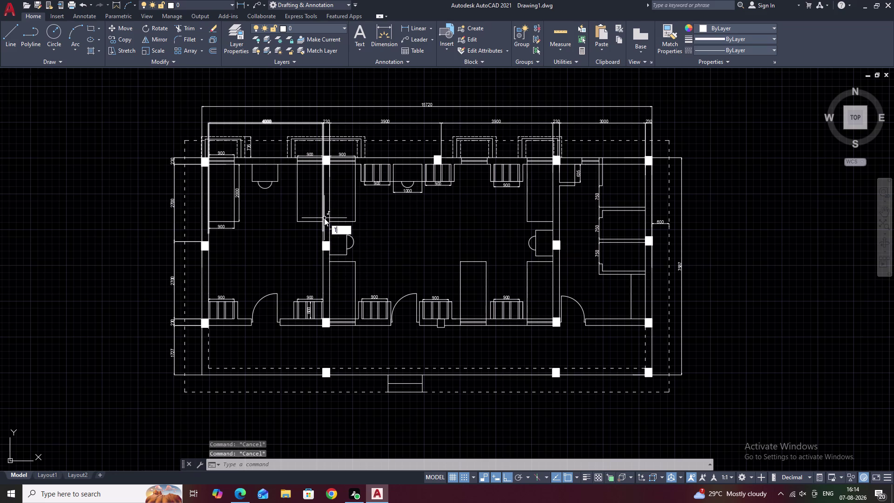
key(space)
click(262, 221)
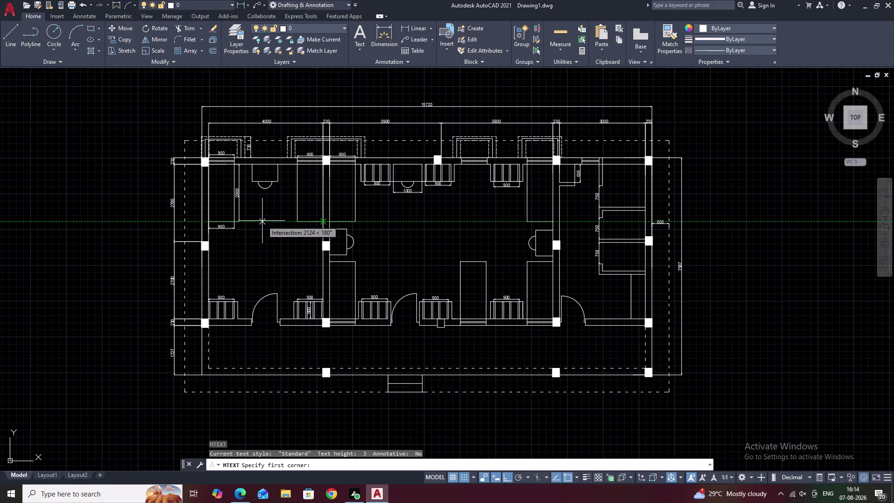
click(276, 228)
scroll(up, 3)
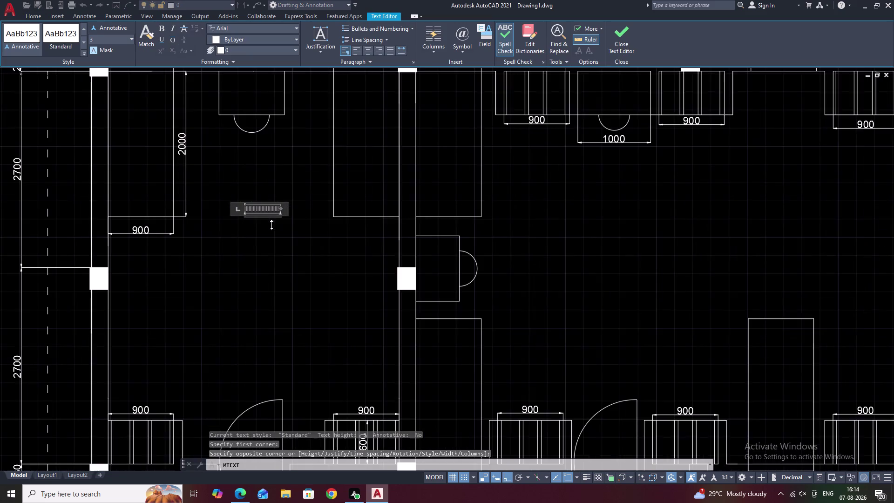
key(Escape)
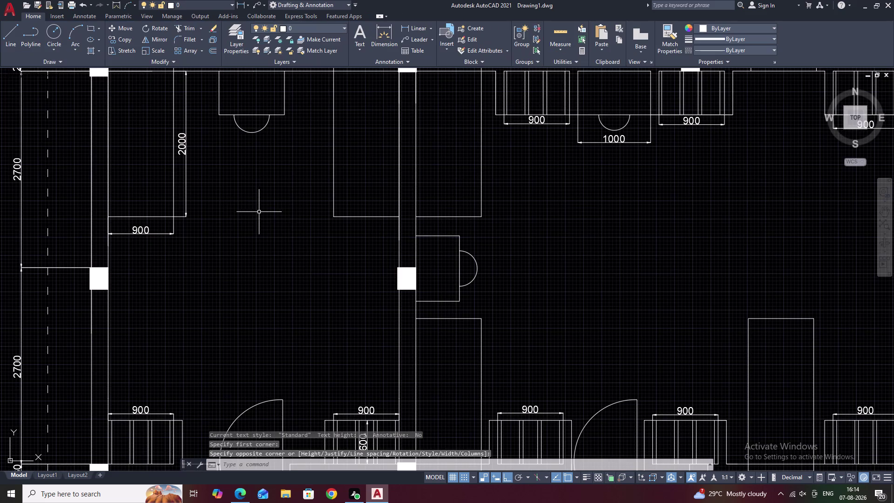
scroll(down, 3)
middle_drag(263, 213, 309, 227)
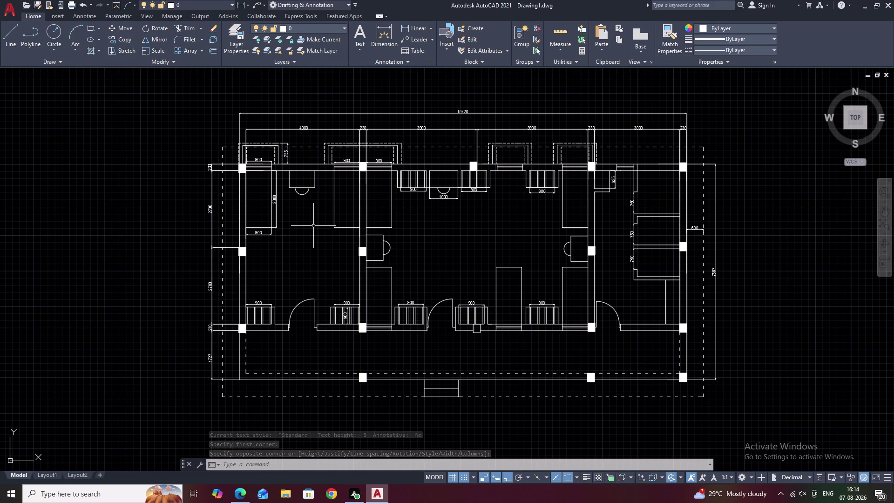
Set the Standard text style height to 20 and apply it.
text(STY)
key(space)
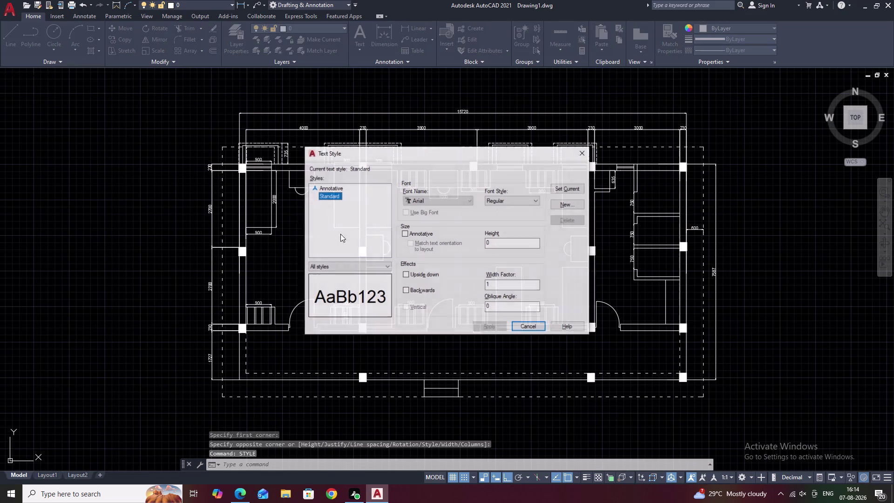
click(510, 247)
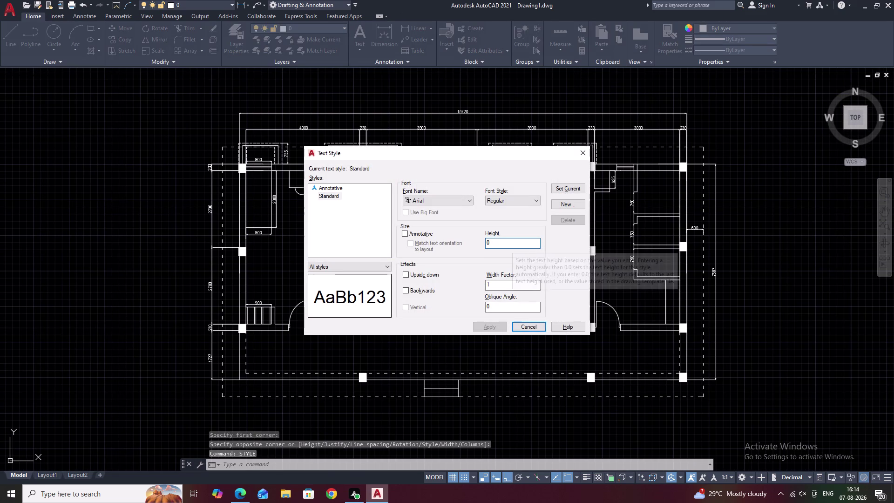
key(BackSpace)
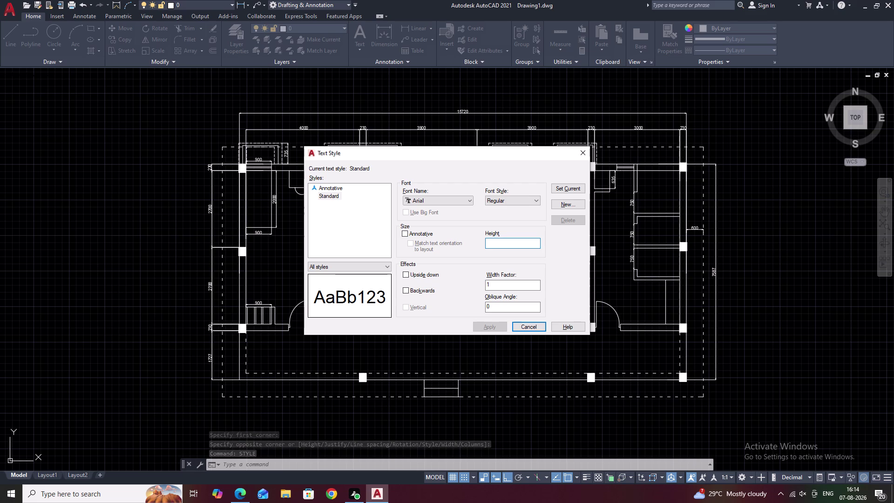
text(20)
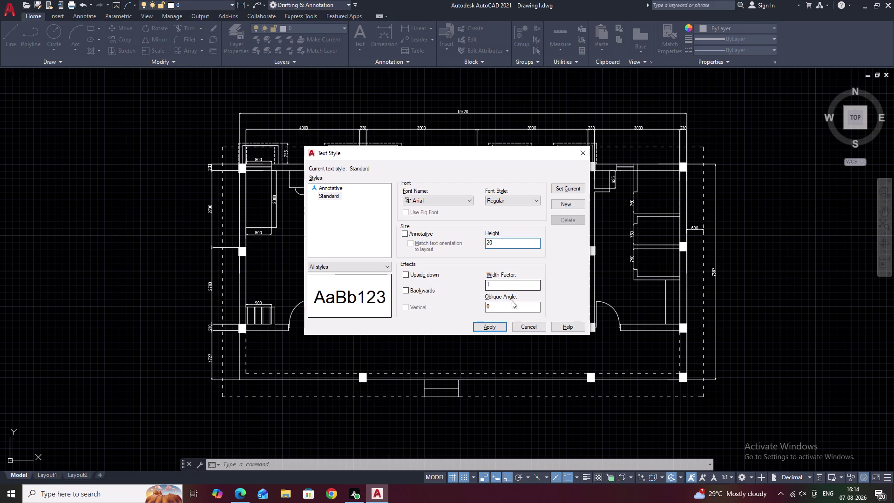
click(496, 325)
click(581, 152)
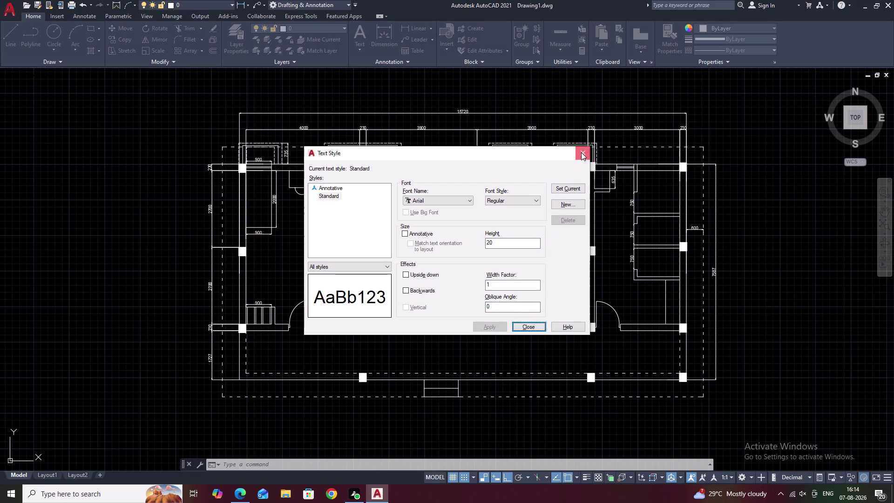
Start a trial text box in the central room, then cancel it.
text(T)
key(space)
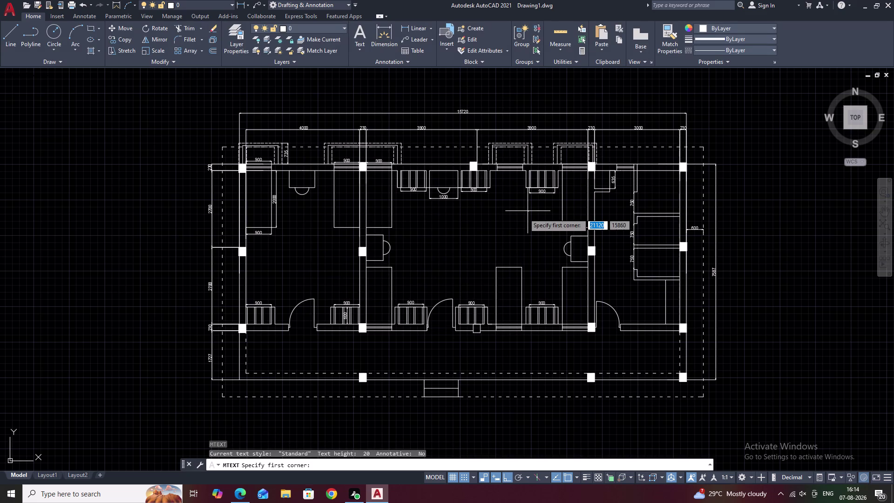
click(466, 229)
click(484, 234)
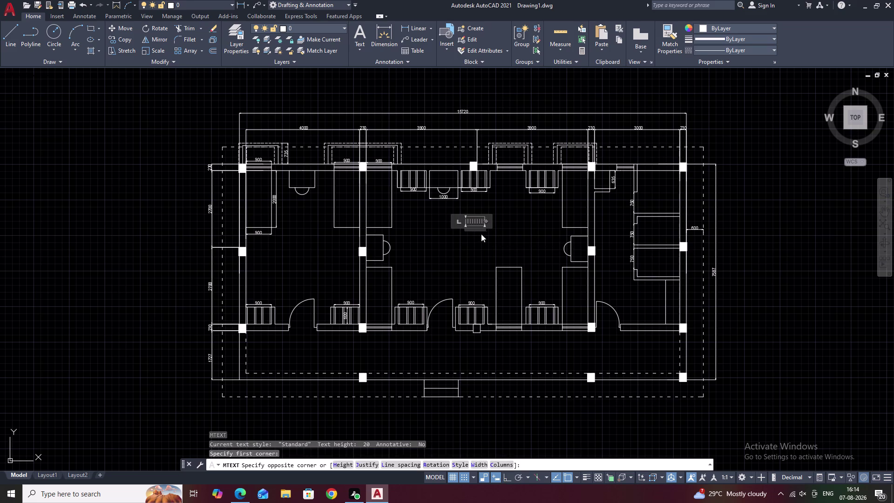
scroll(up, 3)
key(Escape)
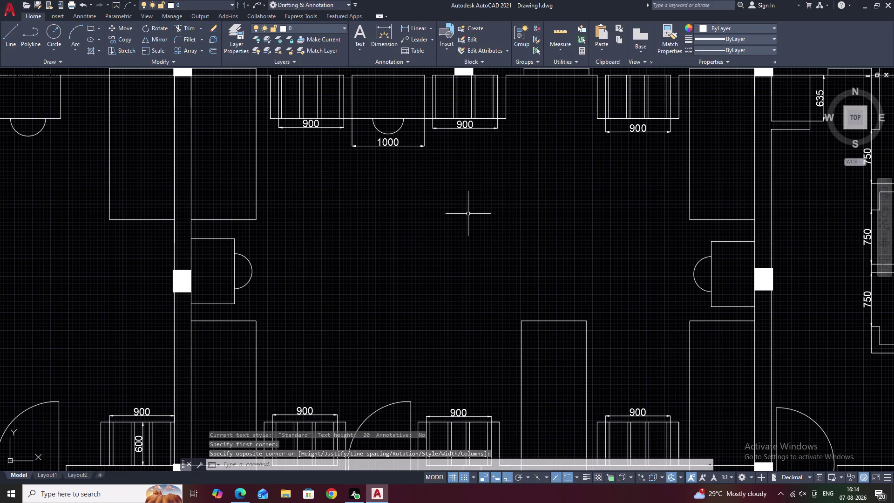
Change the Standard text style height to 55 and apply it.
text(STY)
key(space)
click(499, 243)
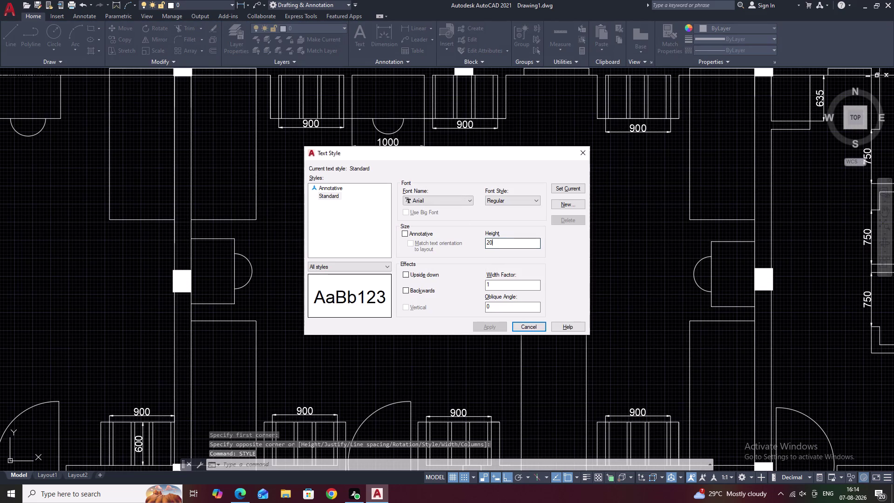
key(BackSpace)
key(5)
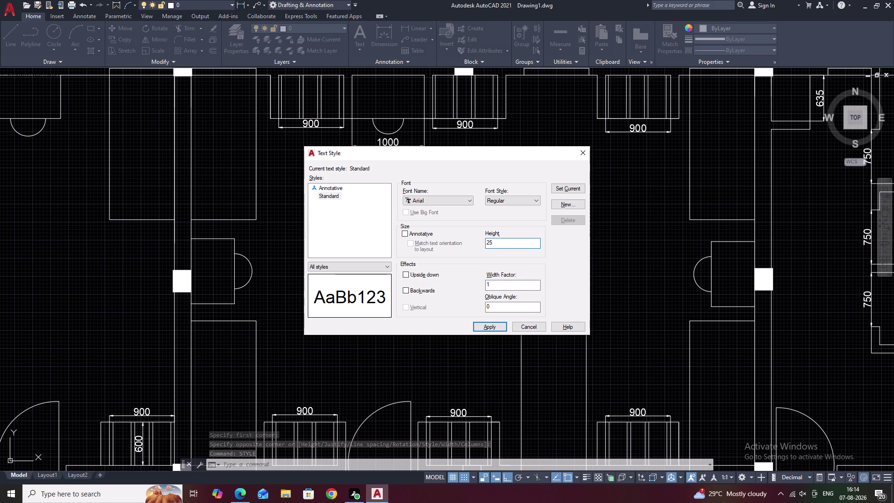
key(BackSpace)
key(BackSpace)
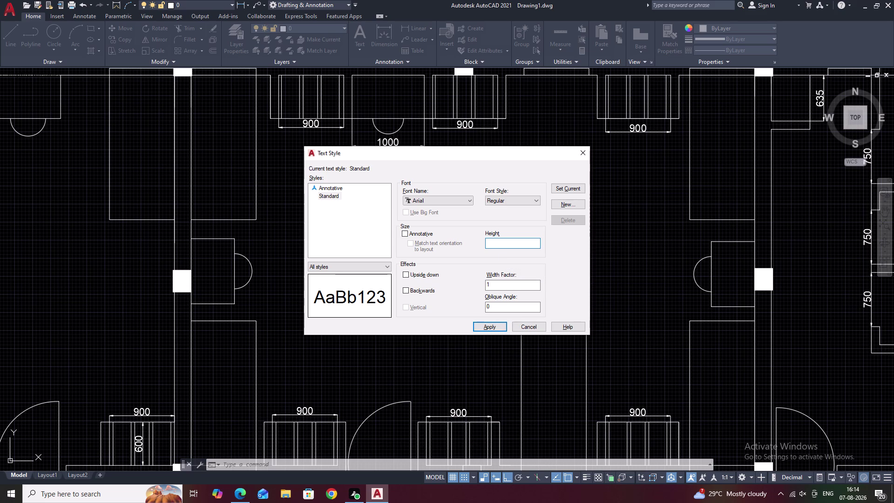
text(55)
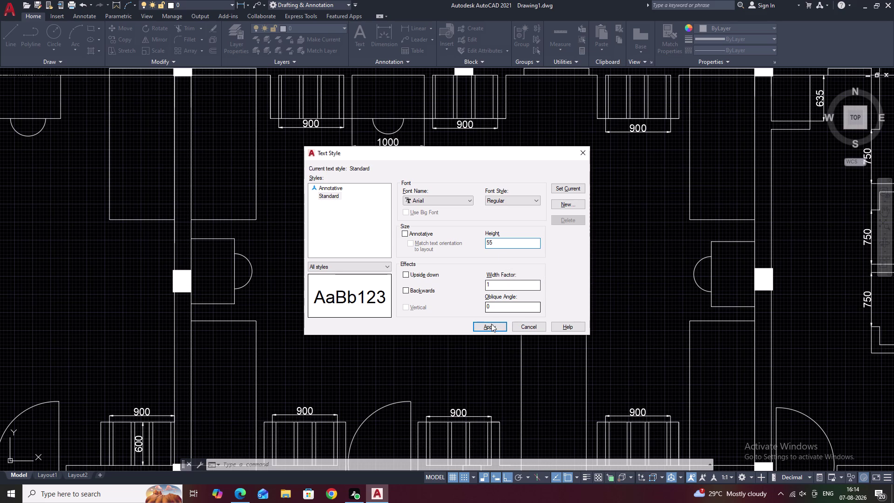
click(493, 326)
click(579, 152)
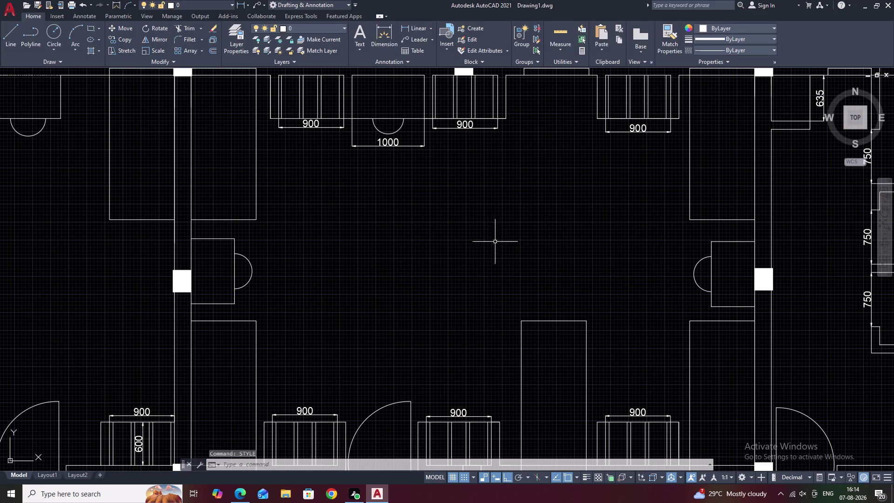
Place a small trial text reading 'FGDF' on the floor plan.
text(T)
key(space)
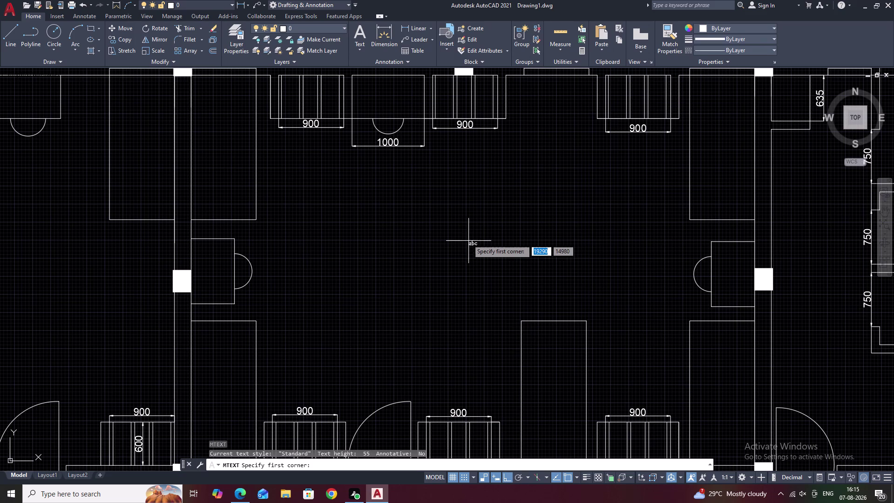
click(445, 229)
click(471, 243)
text(FG)
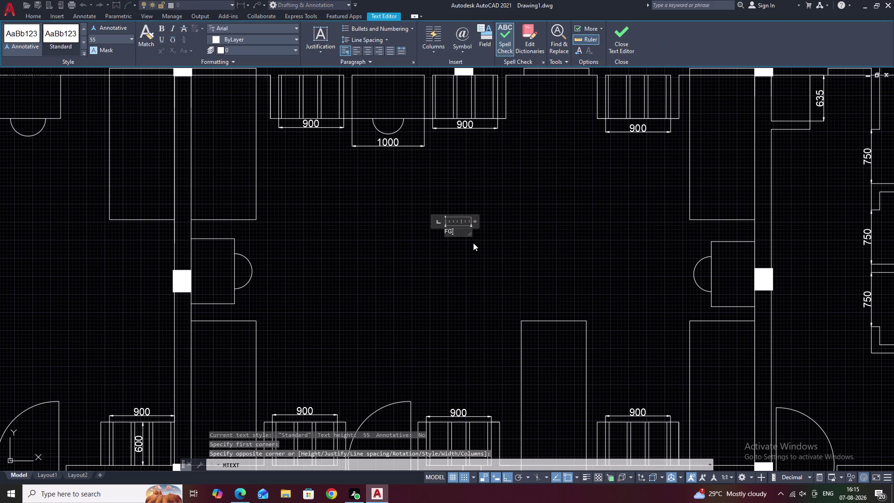
text(DF)
click(473, 242)
scroll(down, 3)
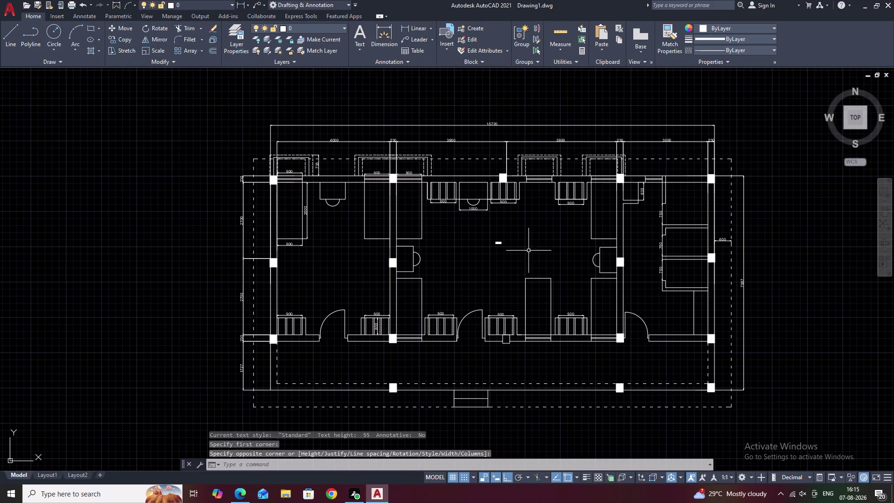
scroll(up, 3)
Erase the small trial text and return to the full floor plan view.
click(487, 238)
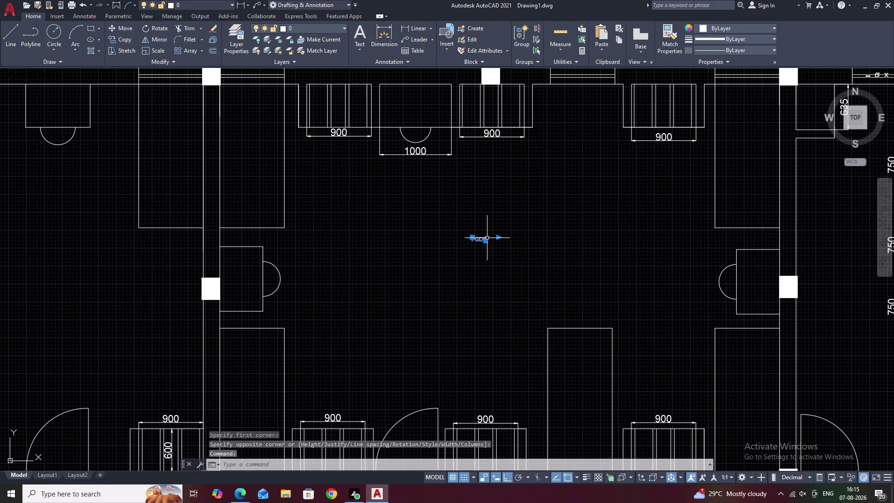
text(E)
key(space)
scroll(down, 3)
middle_click(475, 236)
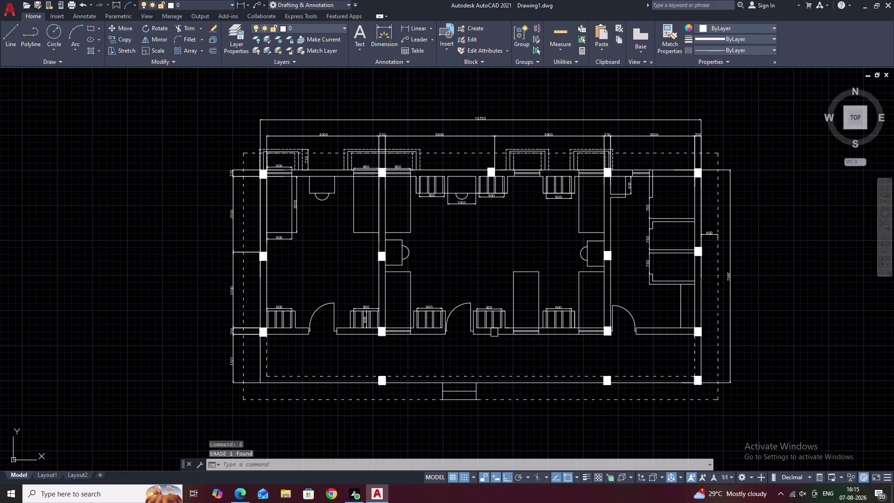
scroll(up, 3)
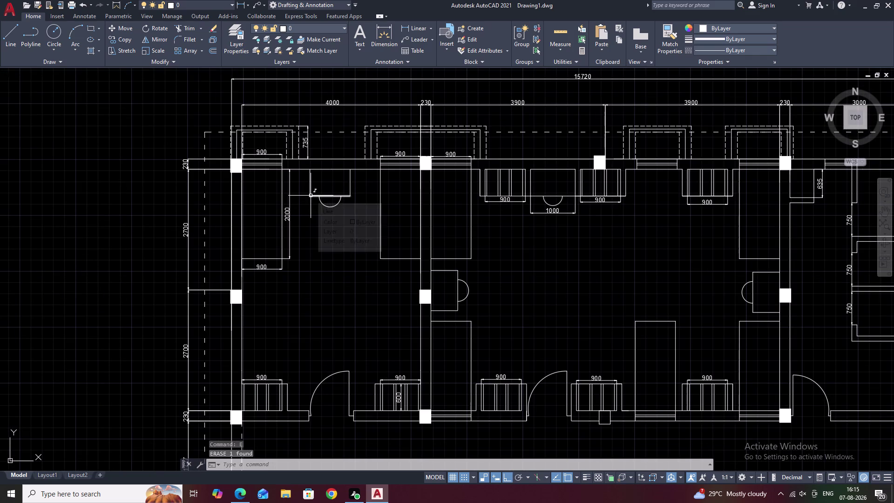
text(STY)
key(space)
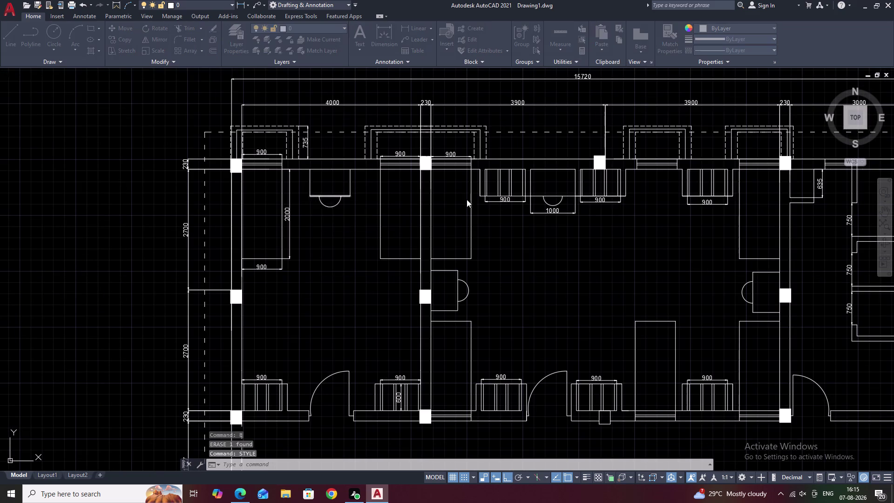
Change the Standard text style height to 100 and apply it.
drag(504, 245, 470, 244)
key(BackSpace)
key(BackSpace)
text(1)
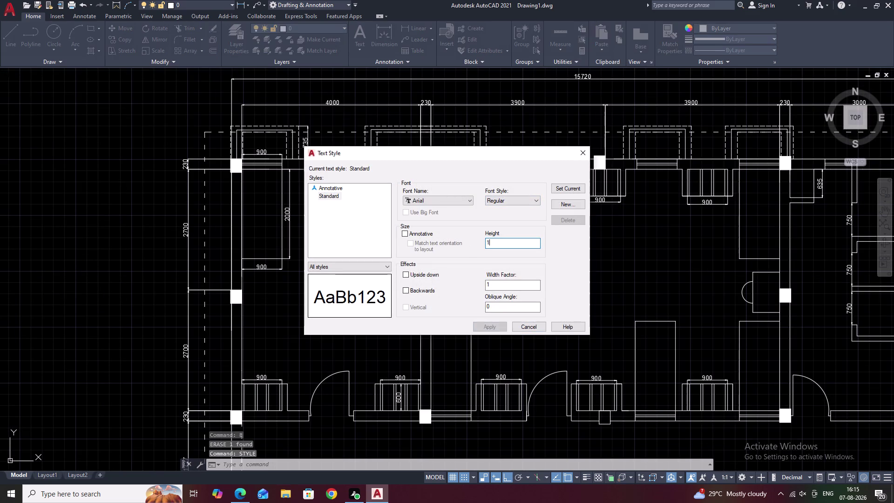
text(00)
scroll(up, 3)
click(485, 328)
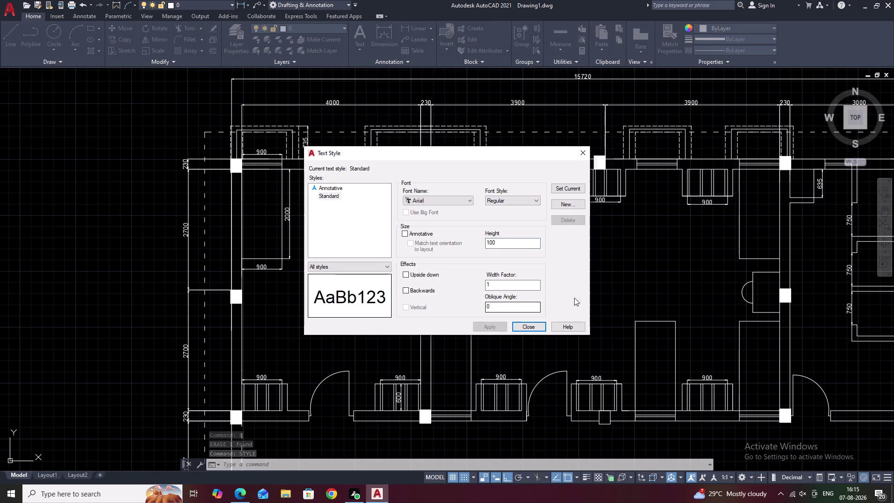
click(580, 154)
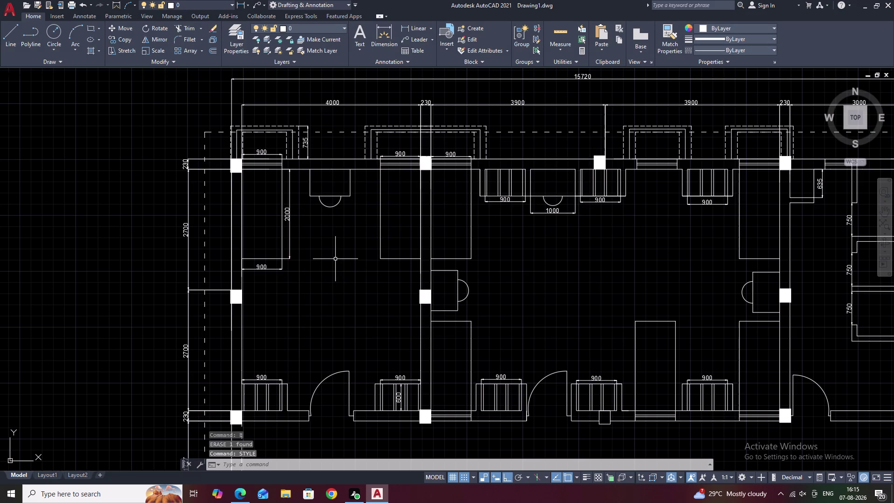
Start a multiline text command and zoom and pan to the writing table.
key(t)
key(space)
scroll(up, 3)
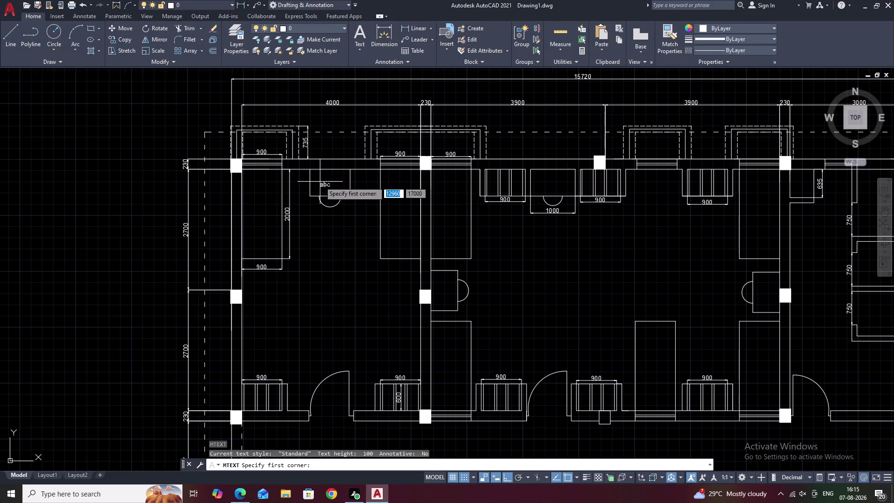
scroll(up, 3)
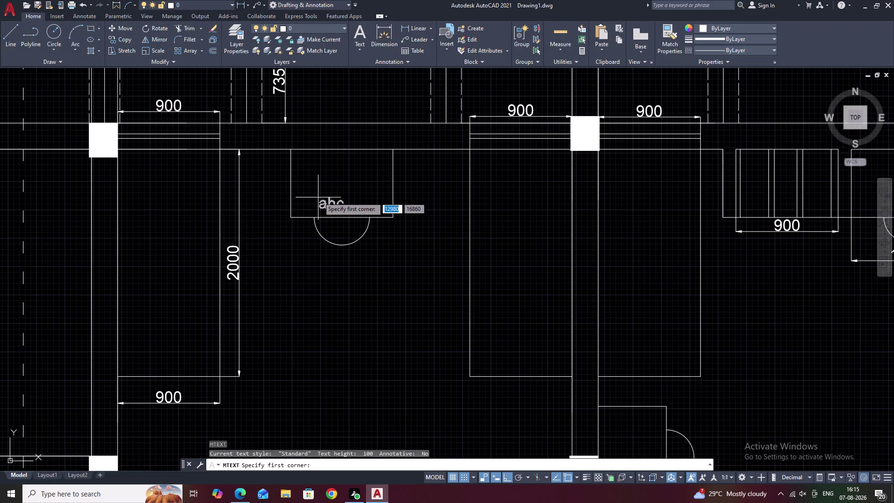
middle_drag(346, 292, 365, 356)
scroll(up, 3)
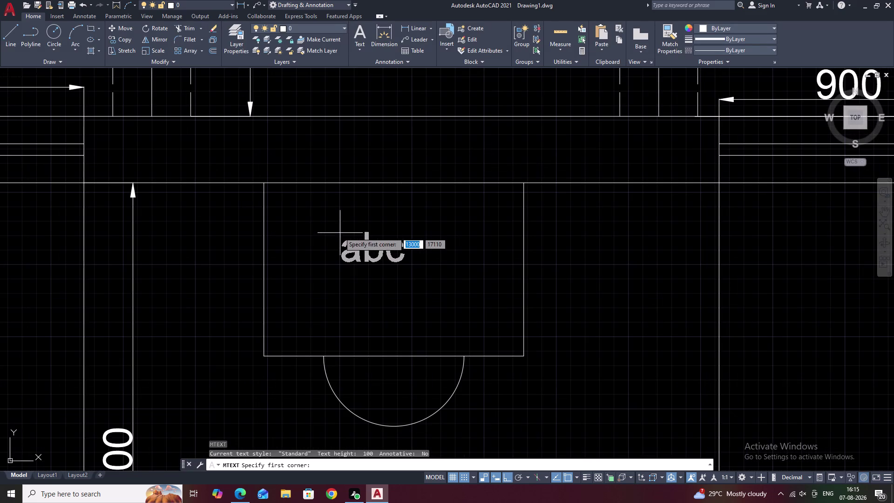
Attempt a text box inside the table rectangle, then cancel the options and command.
drag(317, 218, 346, 228)
drag(369, 233, 401, 239)
drag(473, 264, 494, 270)
right_drag(474, 264, 493, 270)
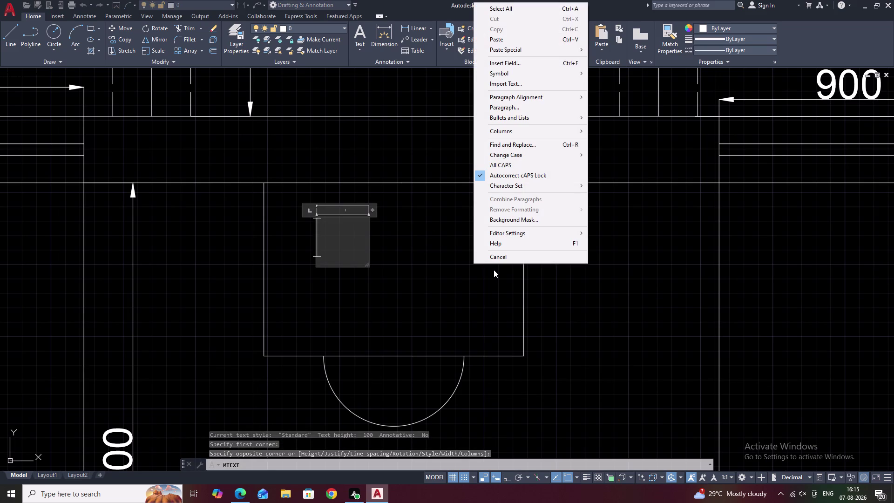
text(W)
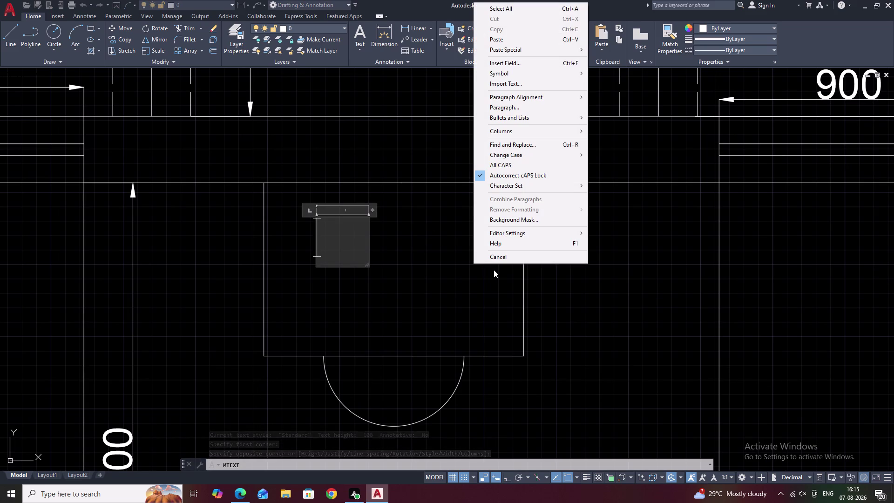
text(E)
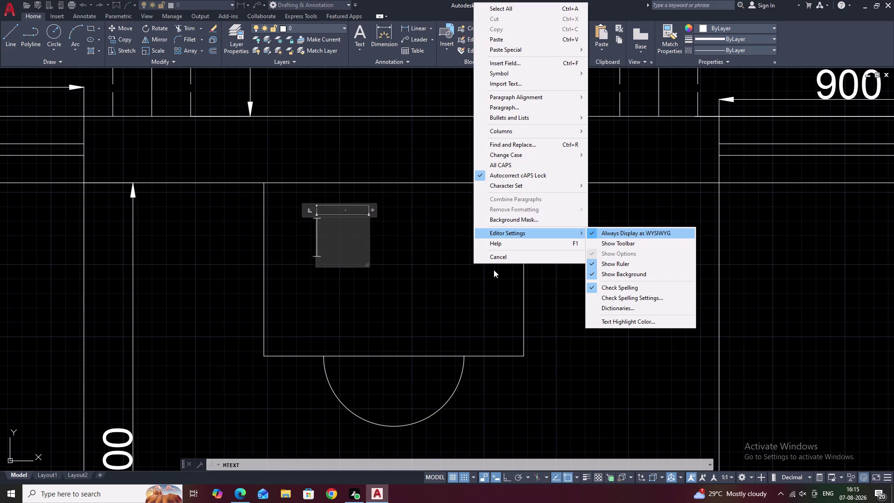
click(332, 227)
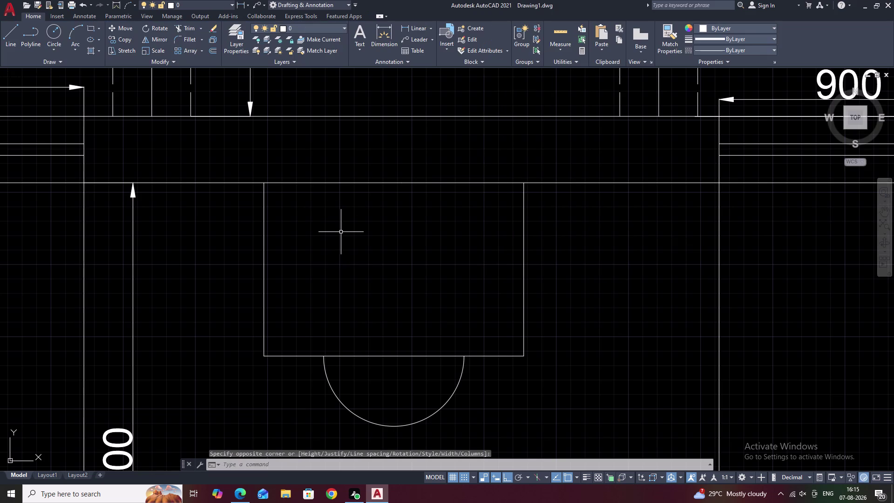
key(Escape)
Retry drawing a text box and cancel the unfinished attempt.
text(T)
key(space)
drag(305, 211, 351, 228)
drag(384, 235, 459, 250)
right_click(401, 238)
right_drag(428, 245, 440, 246)
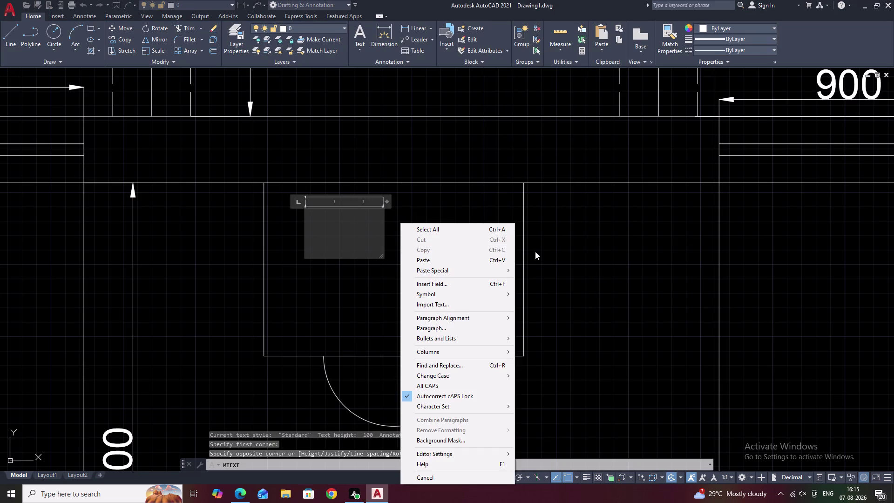
click(535, 252)
key(space)
Draw a text box inside the table and type 'WRITING' and 'TABLE' on two lines.
click(312, 215)
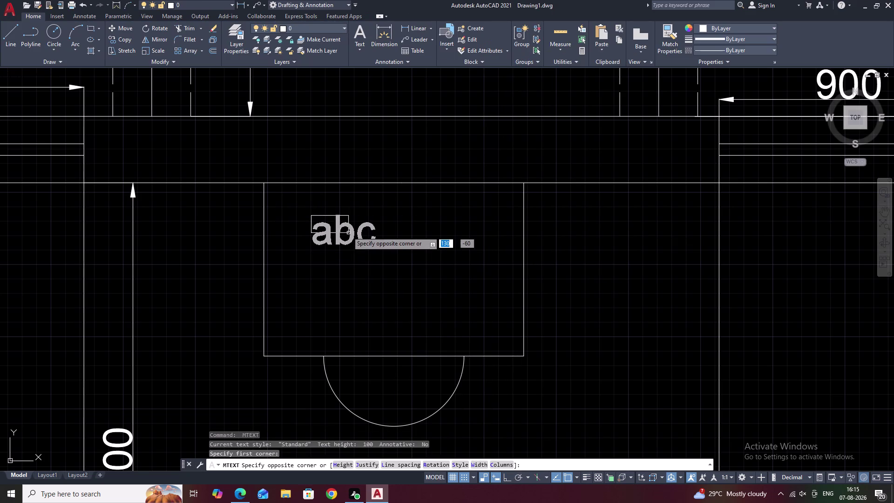
click(347, 232)
key(w)
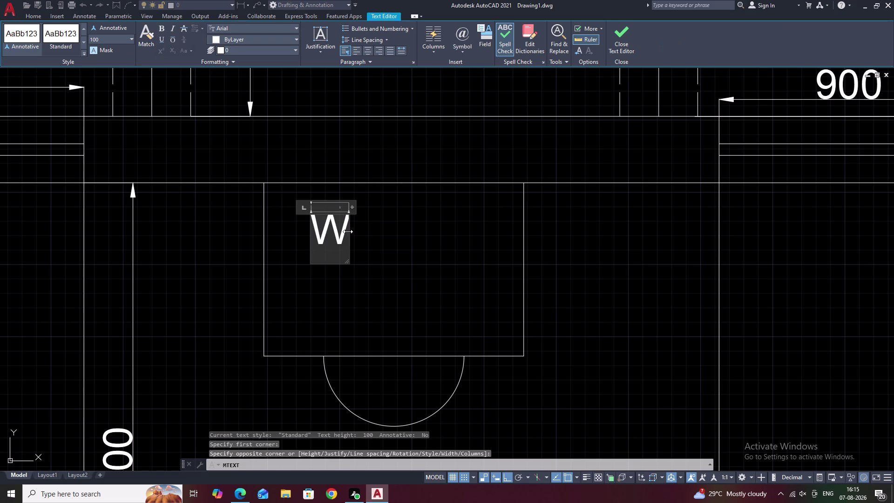
key(r)
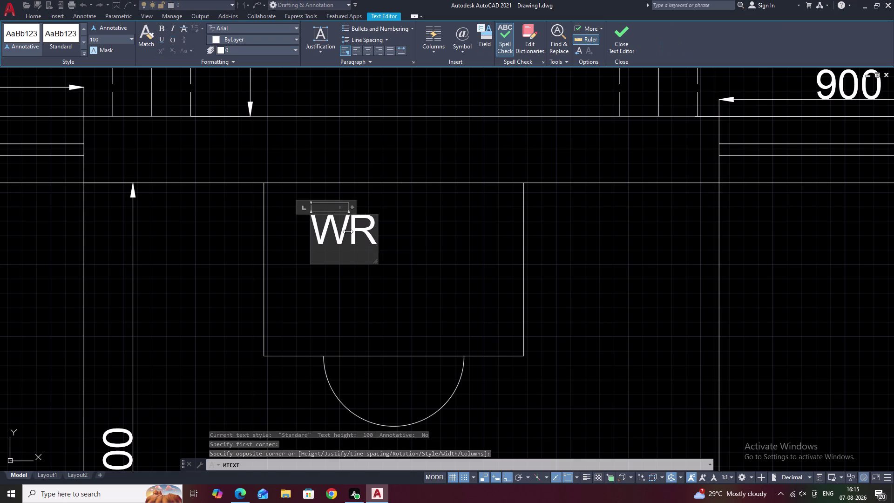
text(ITIN)
key(f)
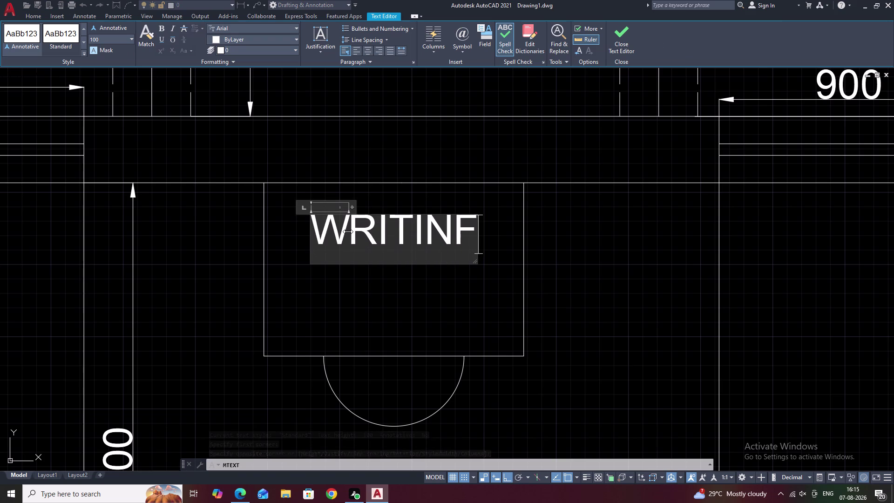
key(BackSpace)
key(g)
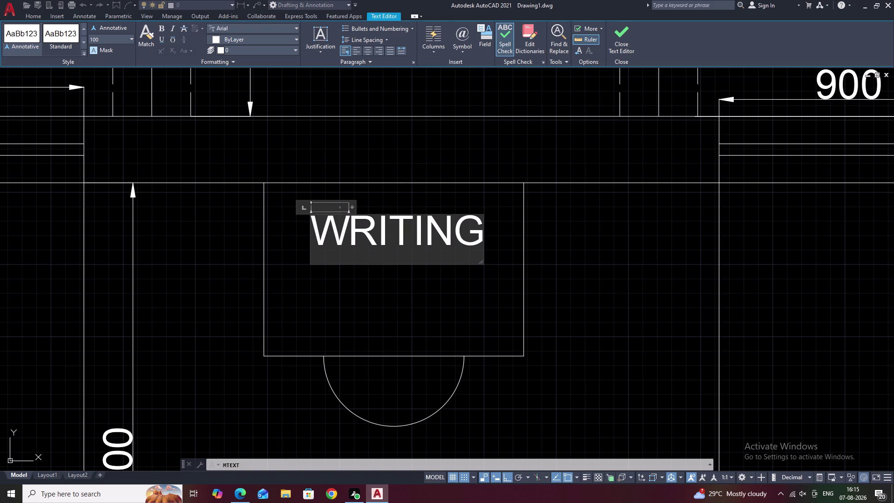
key(Return)
text(T)
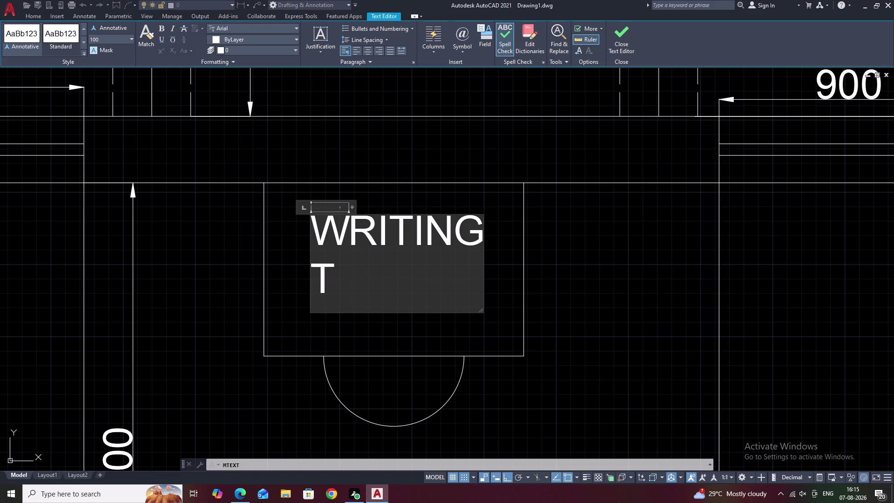
text(ABLE)
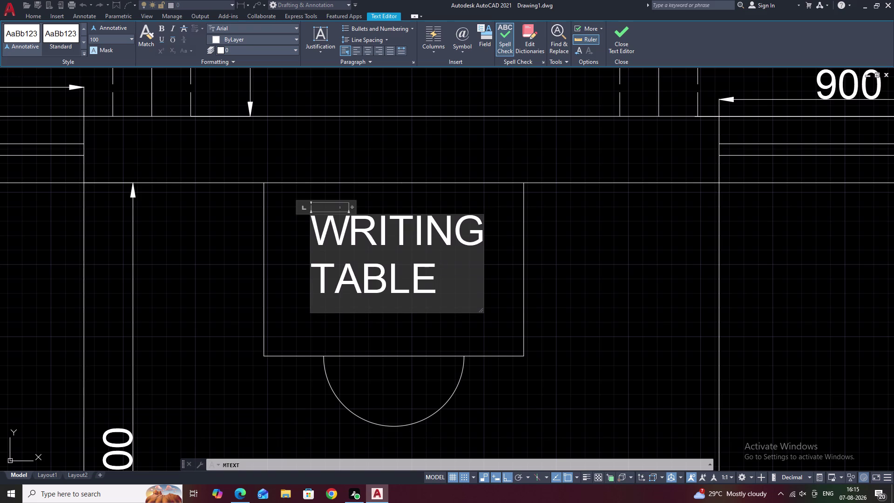
key(space)
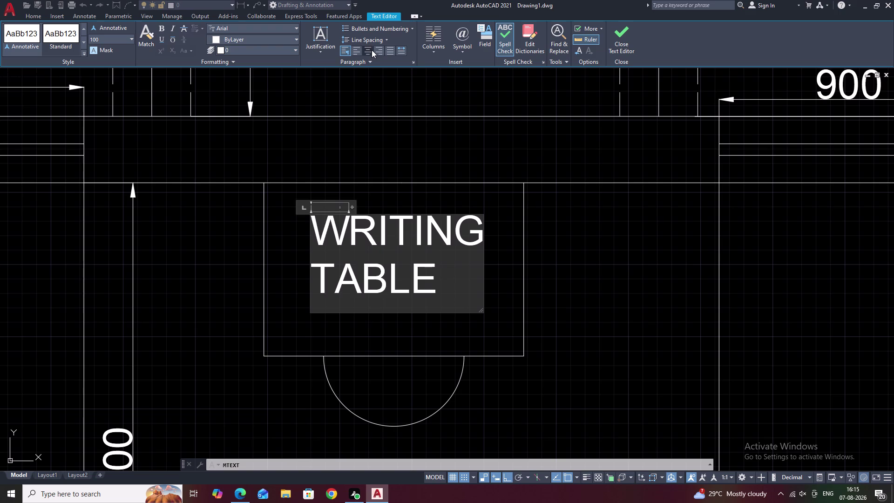
Left-align the label so TABLE sits directly under WRITING.
click(367, 50)
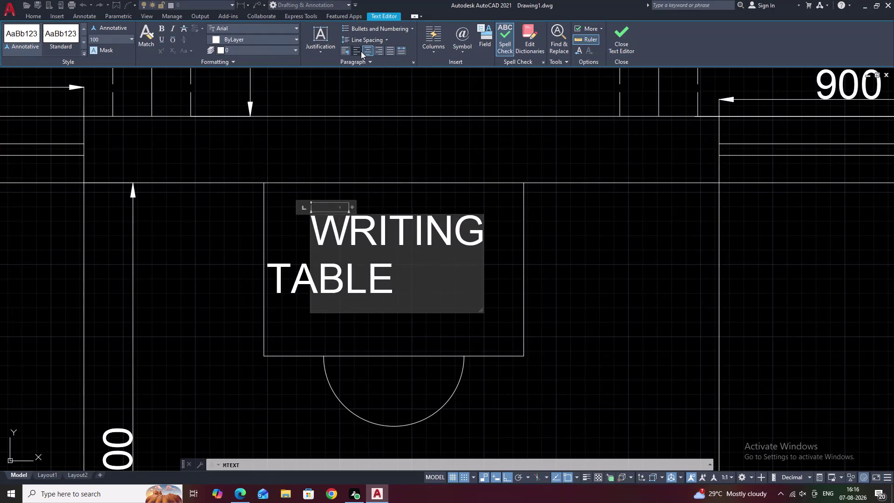
click(358, 49)
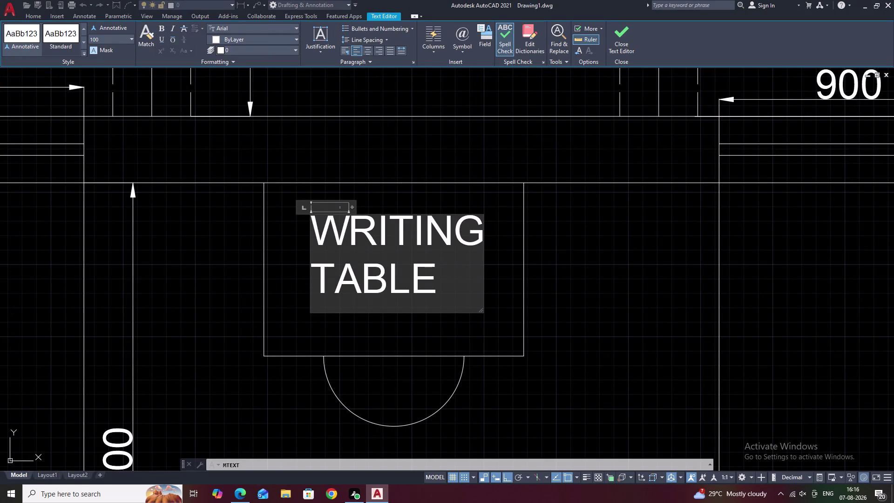
click(316, 284)
click(367, 49)
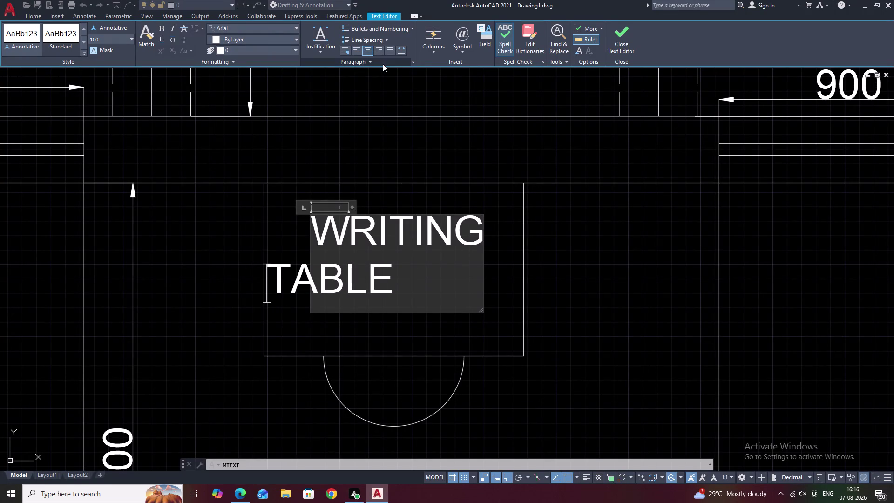
click(355, 50)
click(379, 52)
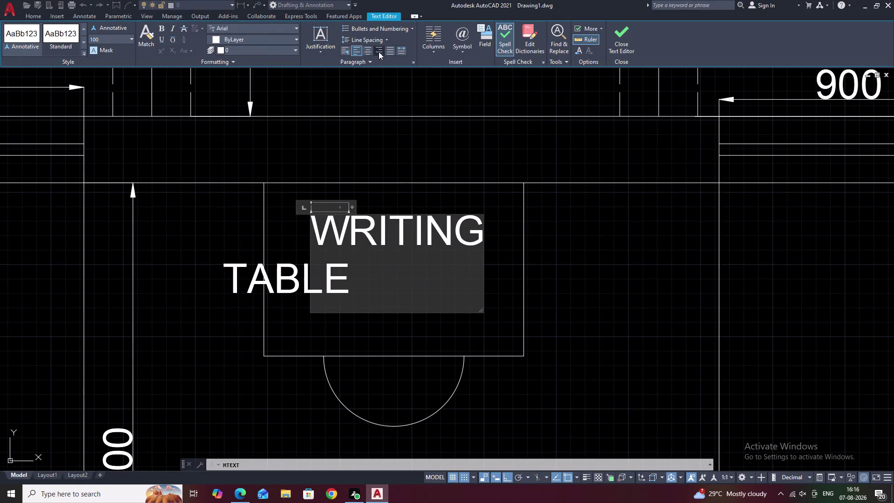
click(369, 51)
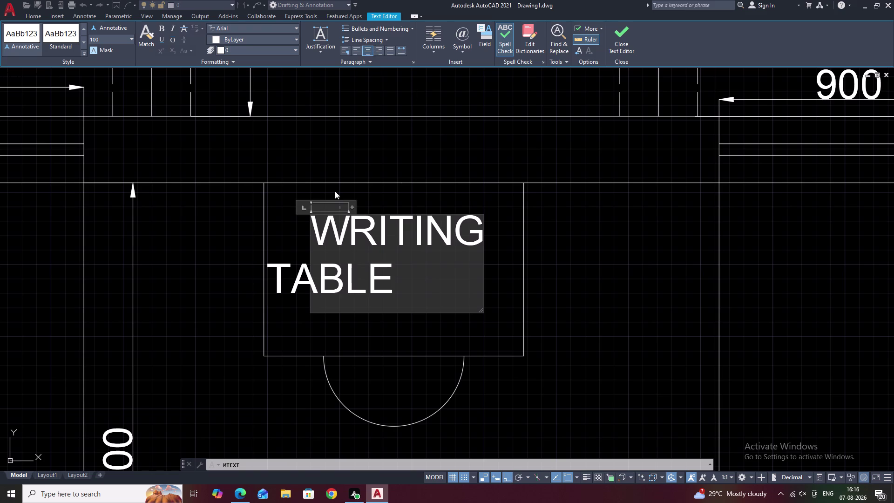
click(343, 48)
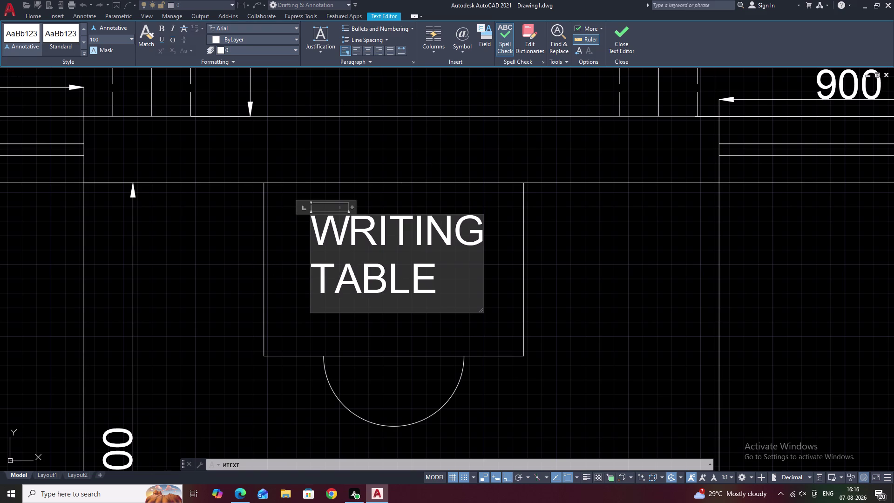
Remove the extra blank line and adjust the text box width.
key(space)
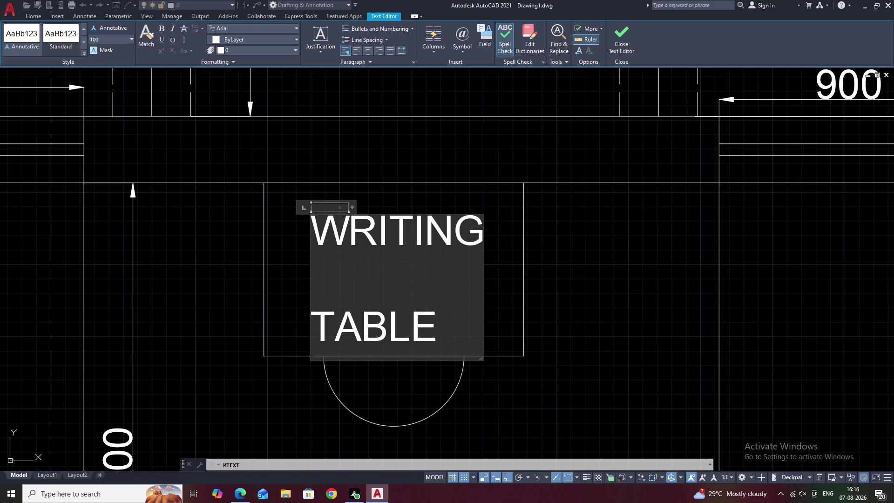
key(BackSpace)
key(space)
key(BackSpace)
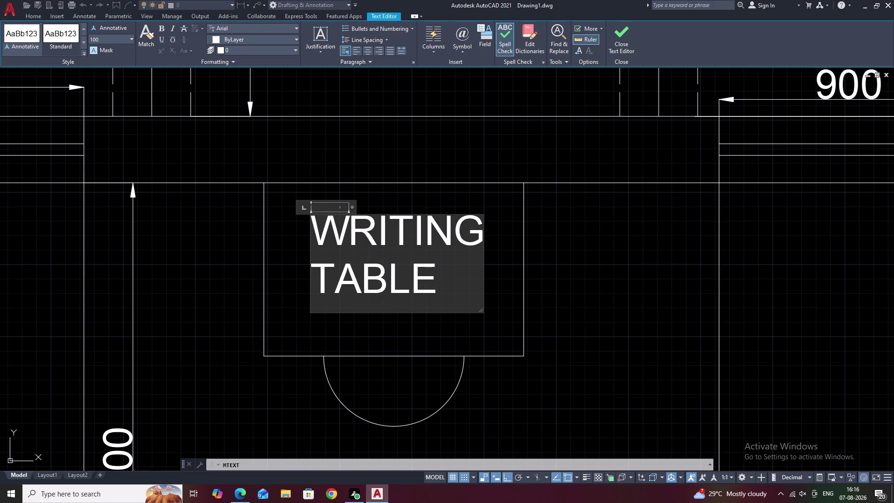
drag(482, 273, 516, 272)
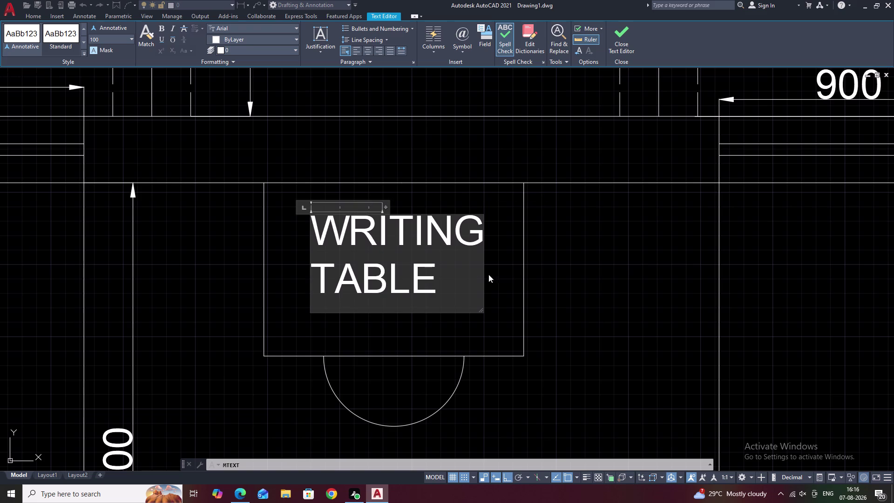
drag(482, 268, 515, 267)
Finish the label edit and pan the plan to show more rooms.
click(519, 265)
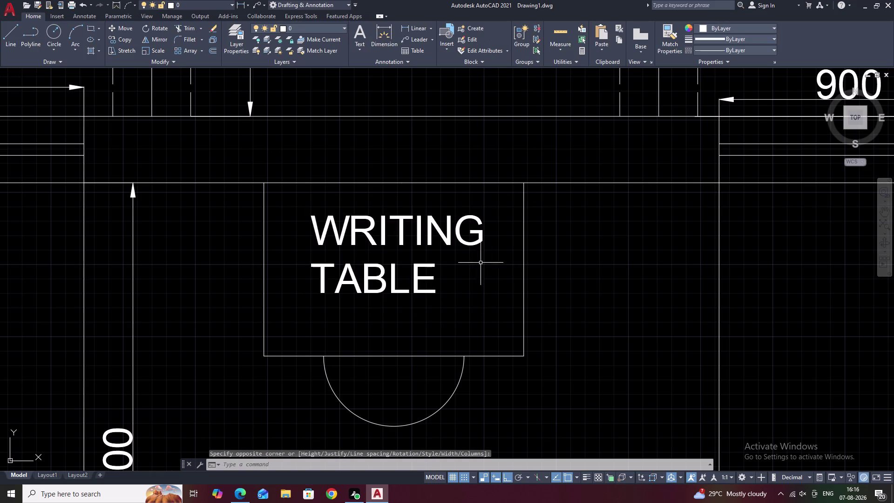
scroll(down, 3)
scroll(down, 3)
middle_drag(488, 280, 415, 244)
middle_drag(451, 267, 432, 263)
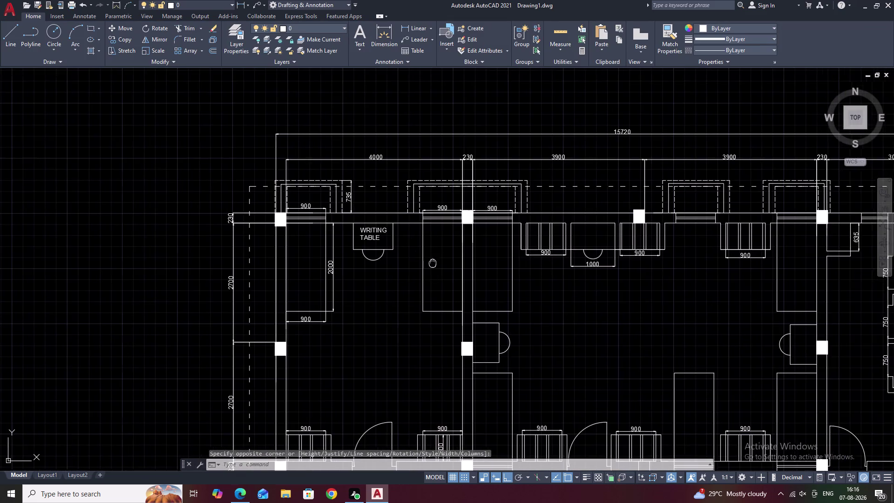
middle_drag(433, 263, 385, 249)
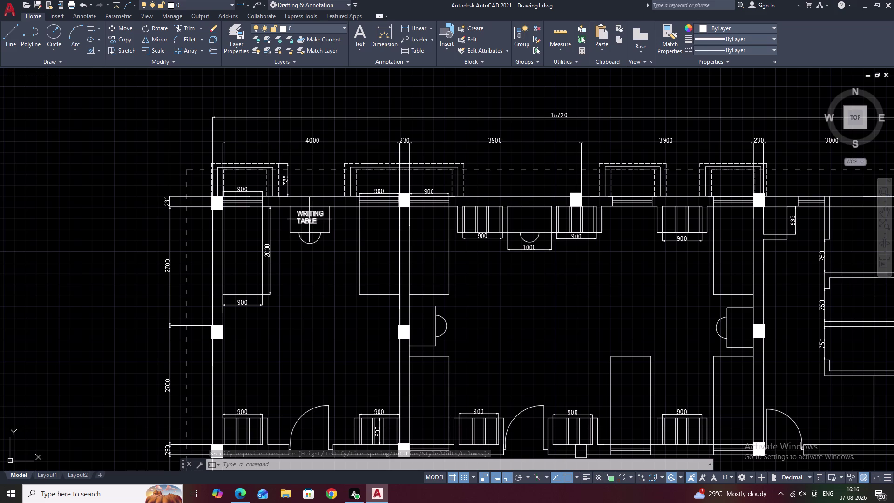
Copy the WRITING TABLE label with CO, Ortho off, onto the right room's writing table.
click(310, 220)
key(c)
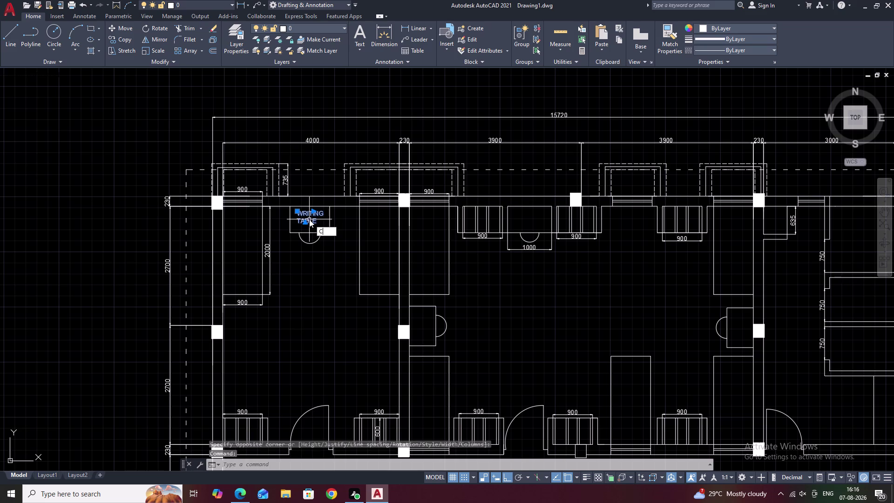
text(O)
key(space)
click(300, 218)
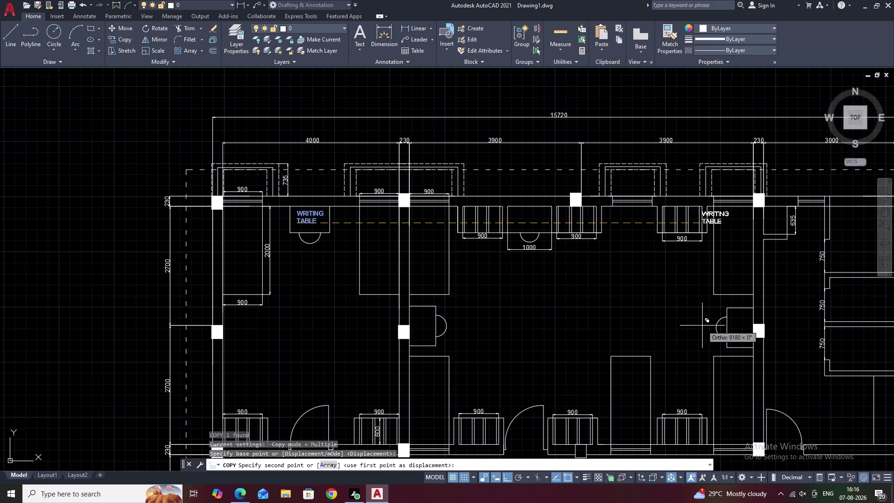
middle_drag(703, 326, 602, 314)
key(F8)
scroll(up, 3)
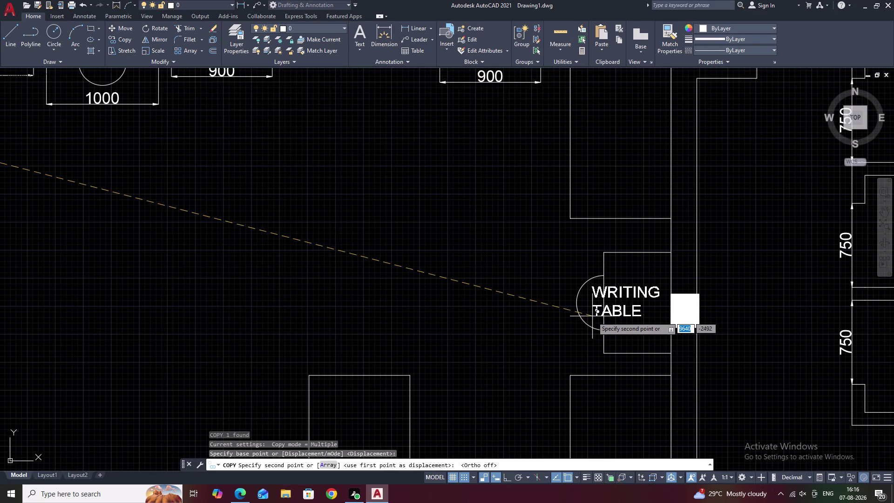
click(592, 318)
key(Escape)
scroll(down, 3)
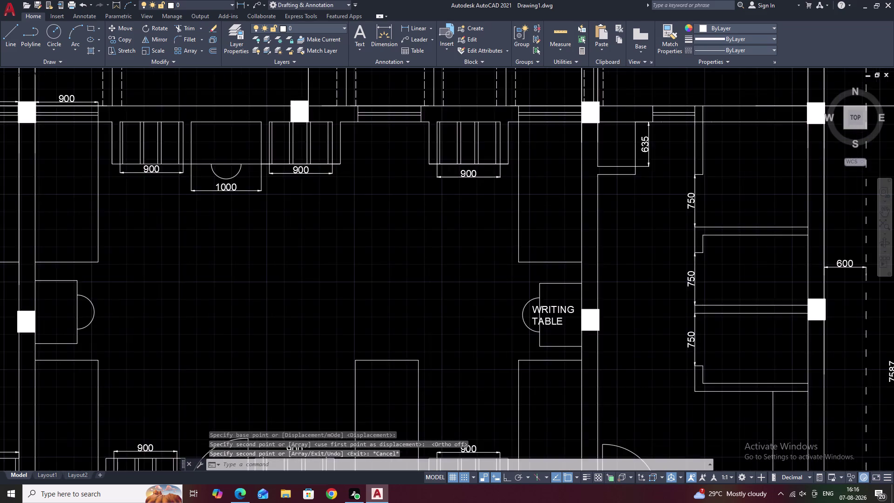
middle_drag(433, 336, 564, 349)
middle_drag(411, 317, 488, 320)
middle_drag(370, 312, 432, 286)
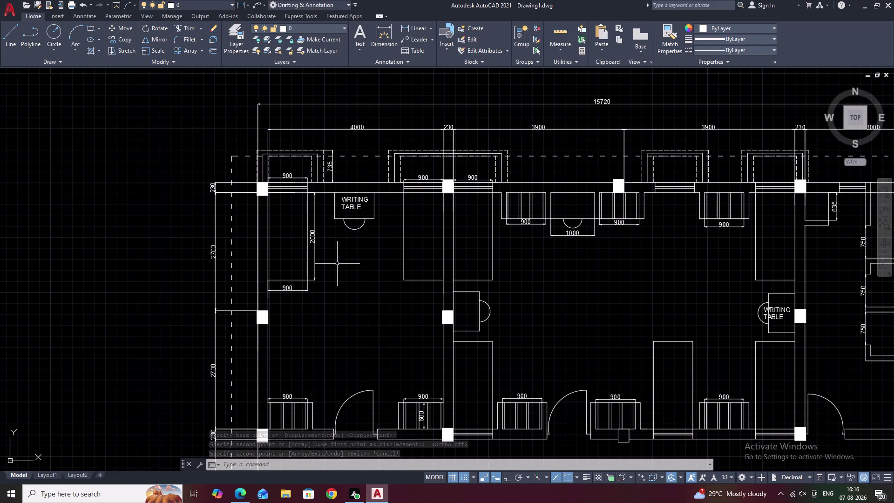
Add linear dimensions for the left room's table: 900 along the bottom, 600 on the right.
click(405, 26)
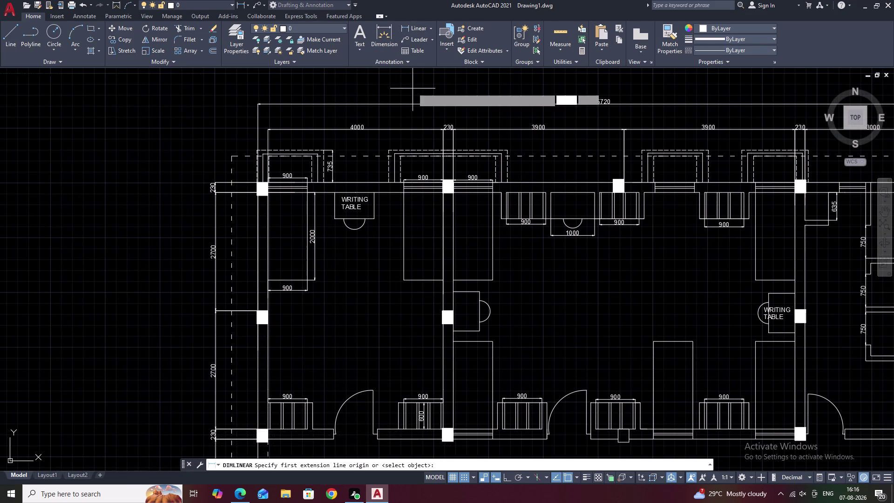
click(335, 220)
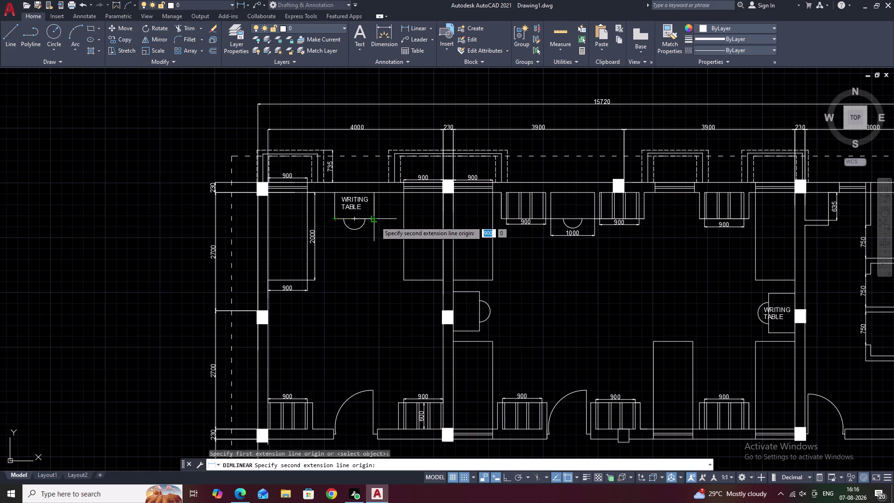
click(375, 221)
click(374, 238)
key(space)
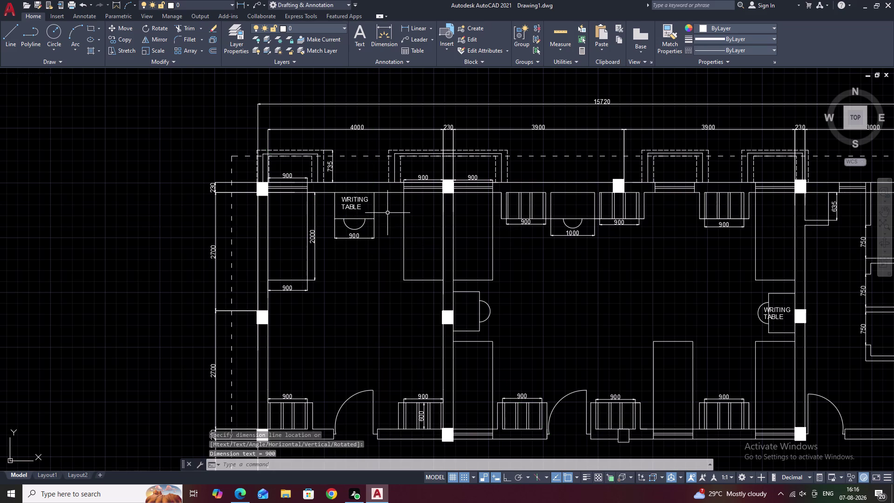
click(377, 193)
click(374, 220)
click(385, 220)
key(Escape)
text(D)
key(space)
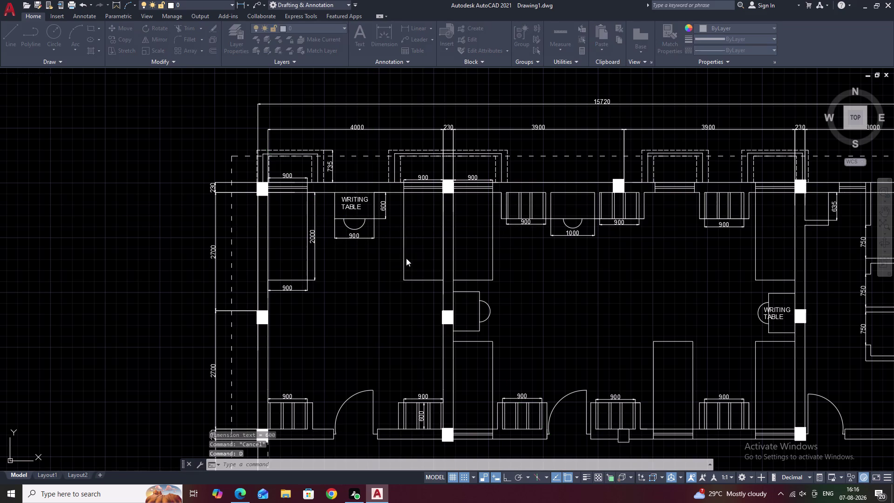
Change the ISO-25 style's first arrowhead to Oblique ticks and close the Dimension Style Manager.
click(533, 228)
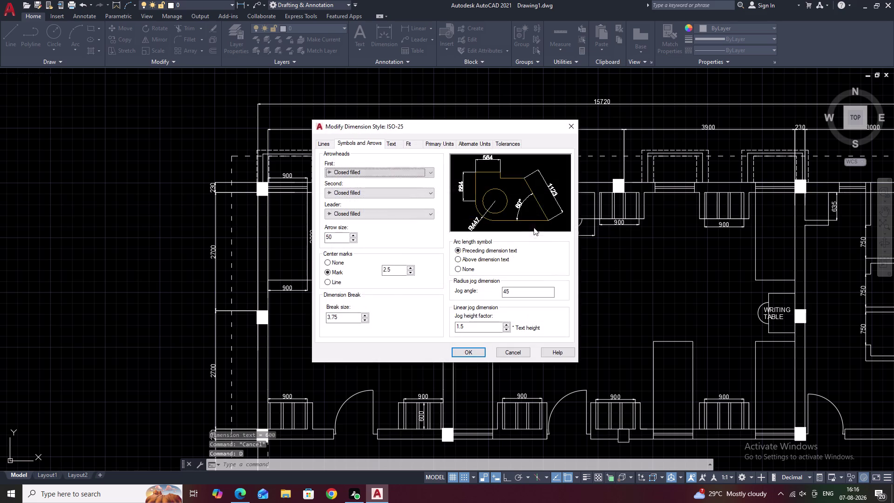
click(571, 127)
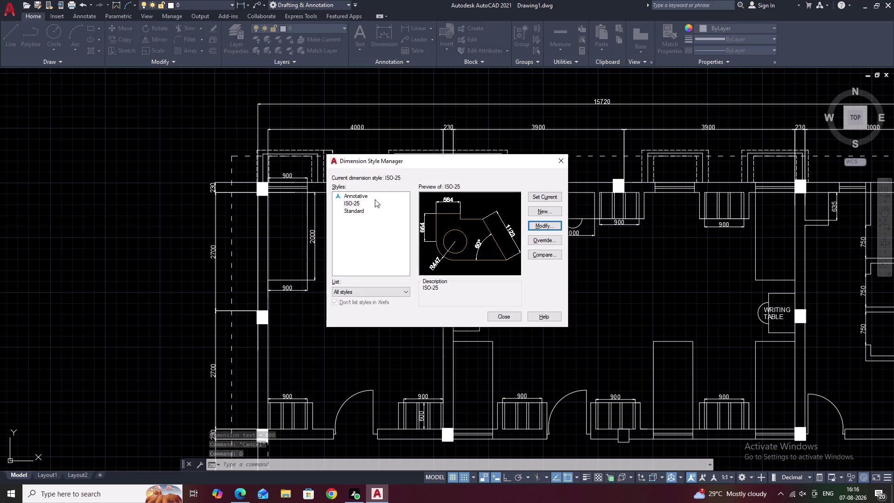
click(537, 225)
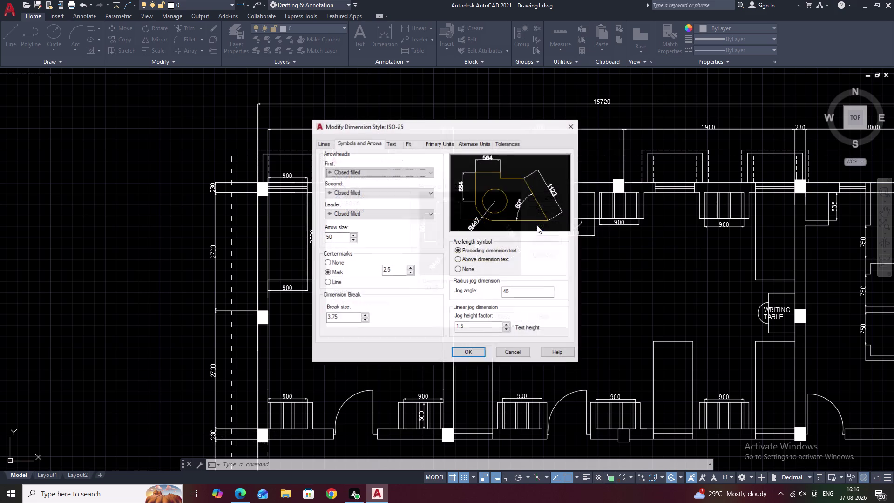
click(428, 144)
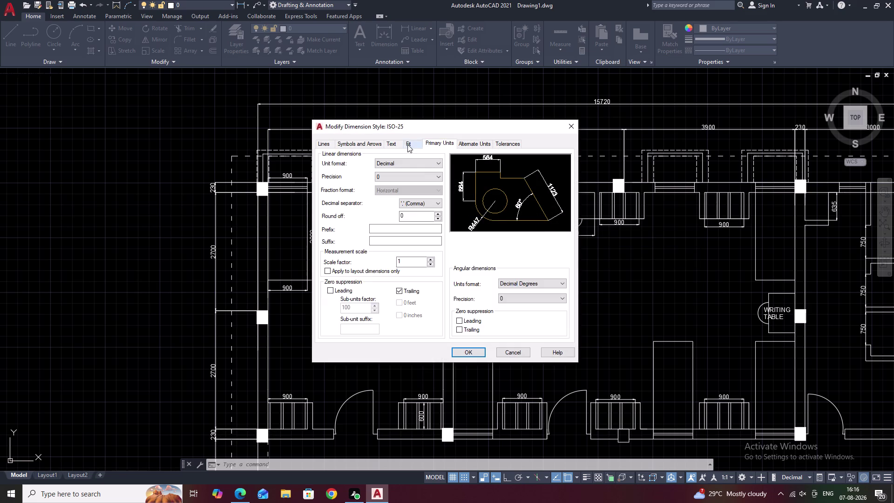
click(396, 144)
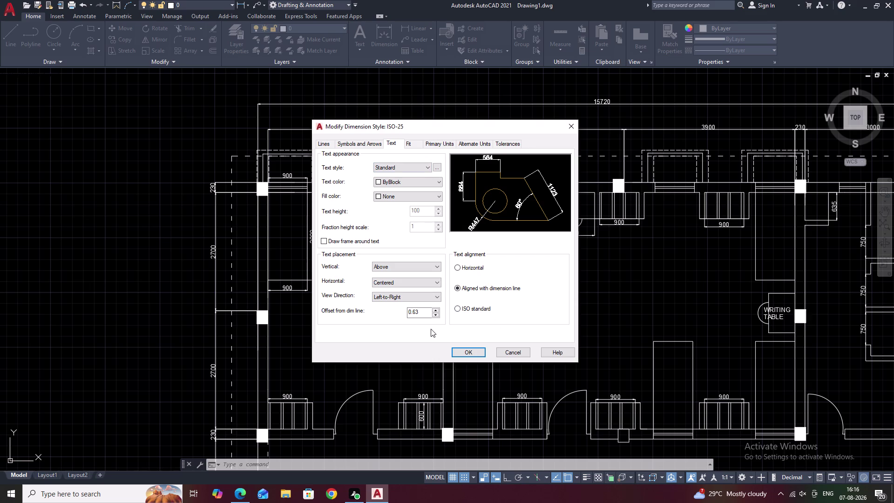
click(353, 143)
click(370, 171)
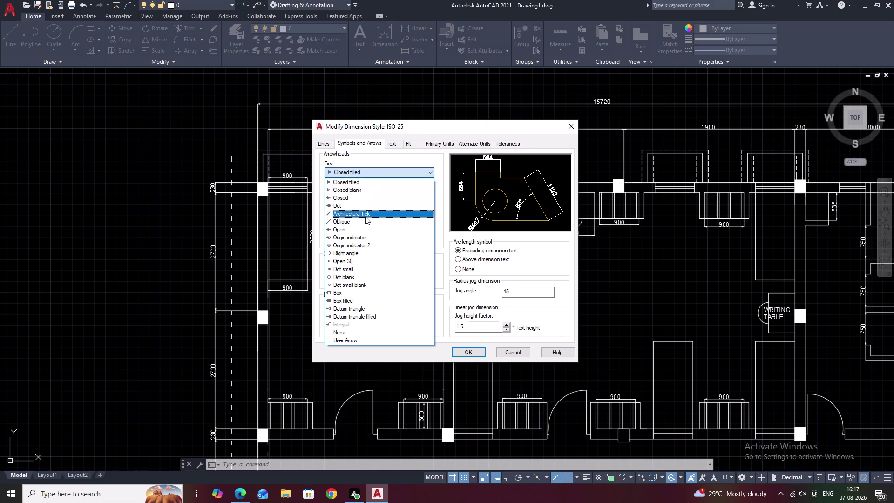
click(364, 221)
click(469, 351)
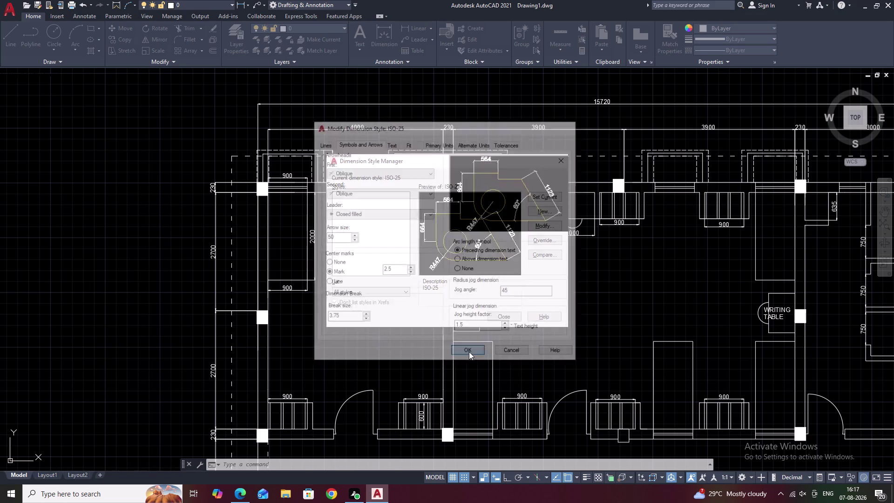
click(501, 316)
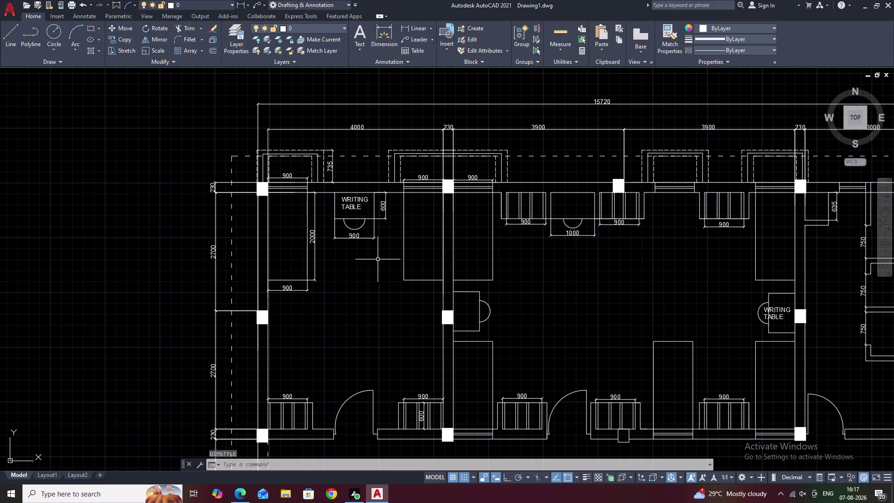
scroll(up, 3)
scroll(down, 3)
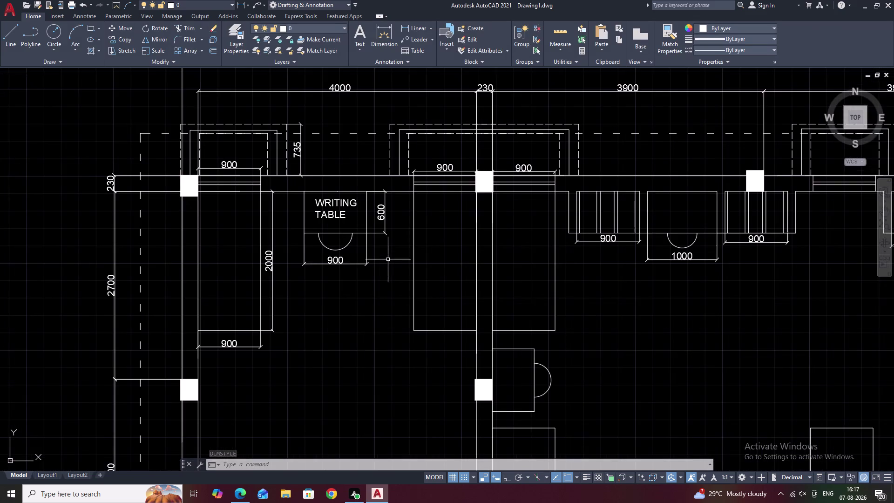
middle_drag(388, 259, 405, 254)
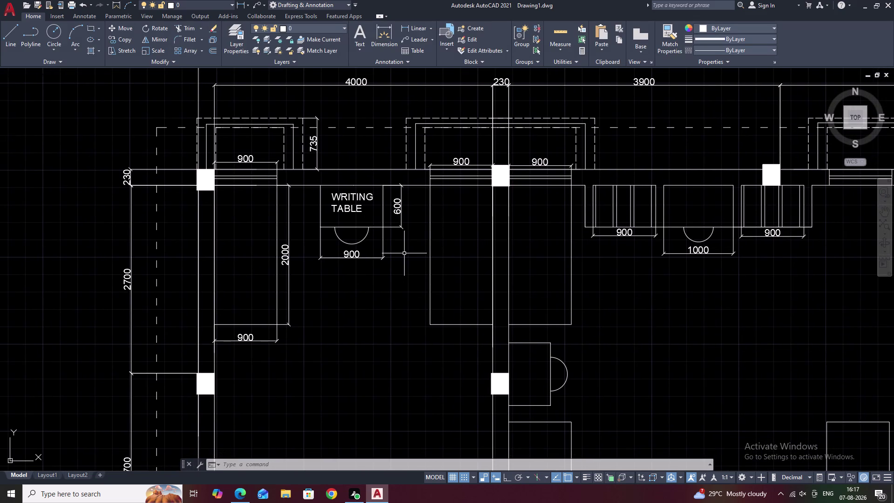
middle_drag(359, 330, 379, 325)
middle_drag(378, 323, 381, 306)
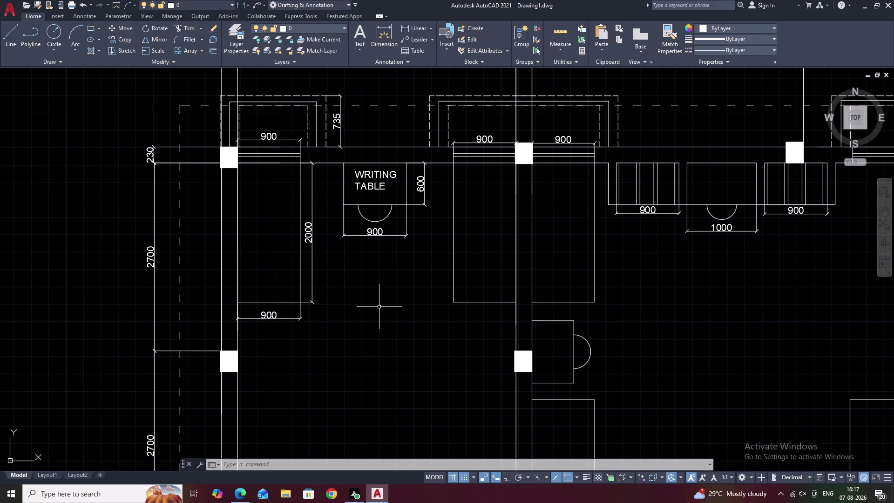
text(T)
key(space)
middle_drag(376, 324, 381, 232)
drag(327, 257, 352, 265)
click(448, 290)
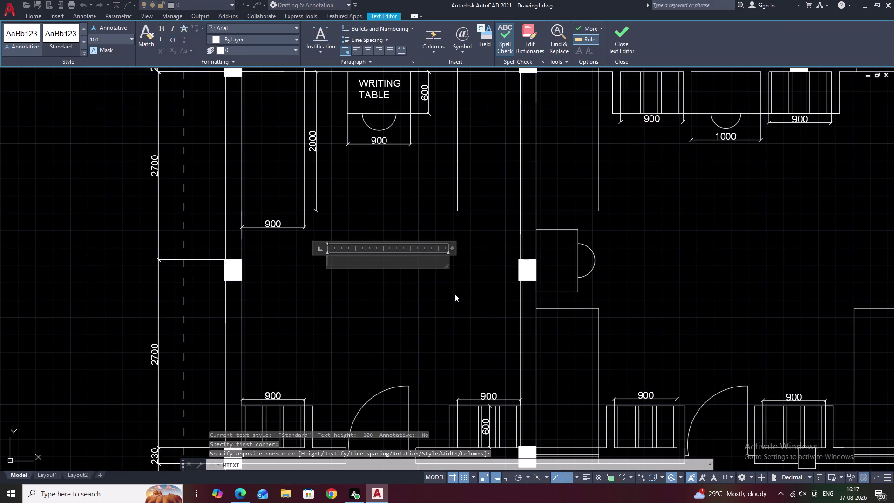
Type 'DORMITORY -1' as the first line of the room label.
text(DOR)
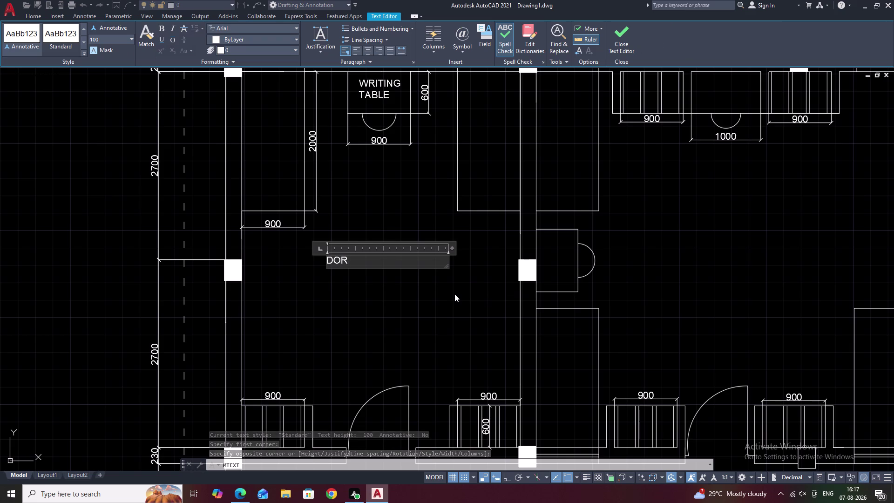
text(M)
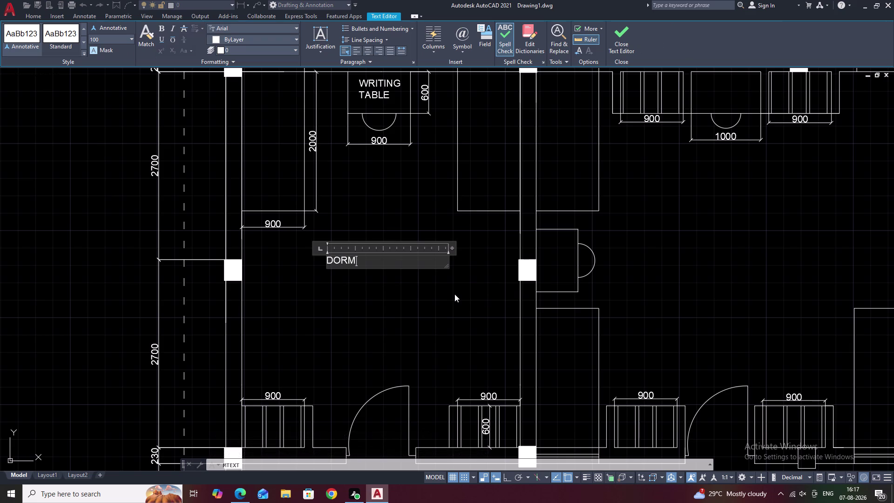
text(I)
text(T)
text(OR)
key(y)
key(space)
key(minus)
text(1)
key(space)
key(Return)
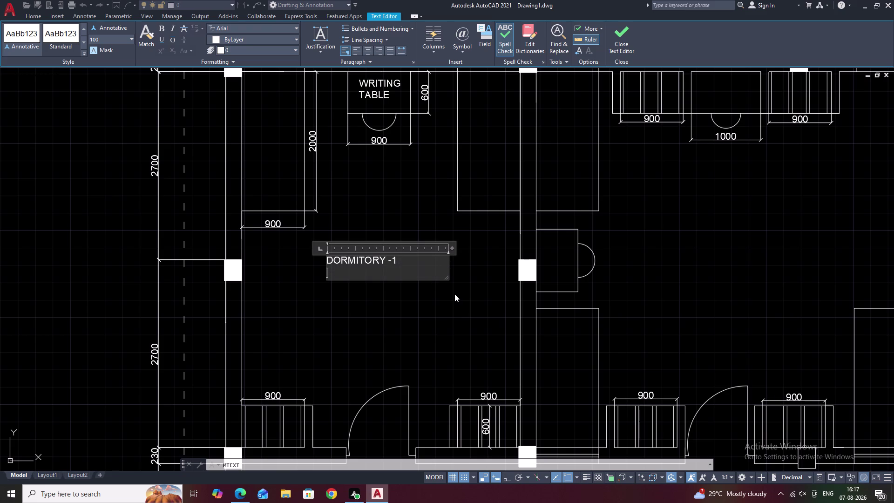
Type the size '4000 X 5400' on the label's second line.
text(40)
text(00)
key(space)
text(X)
key(space)
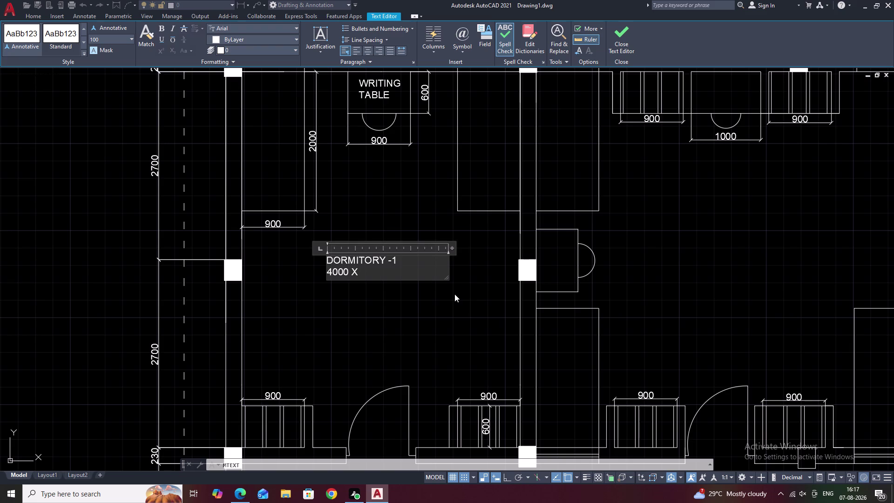
text(54)
text(0)
text(0)
Centre the two-line label, close the text editor, and pan to the second room.
click(368, 50)
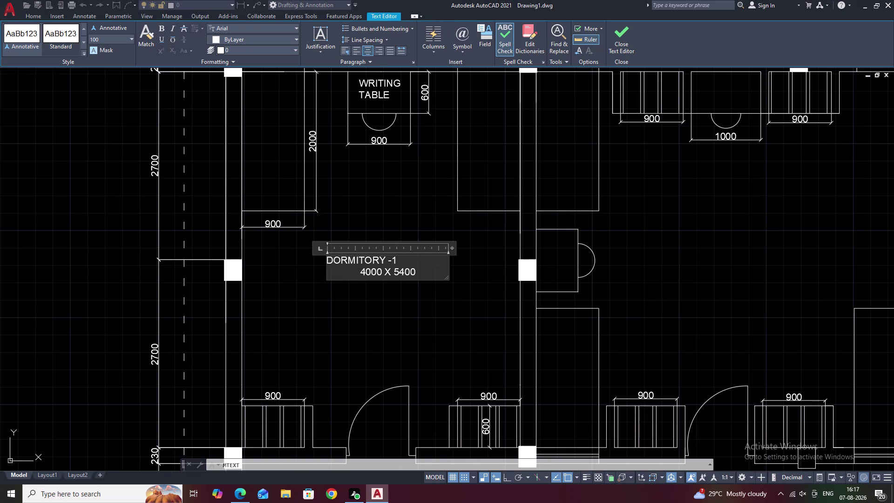
click(328, 260)
click(365, 51)
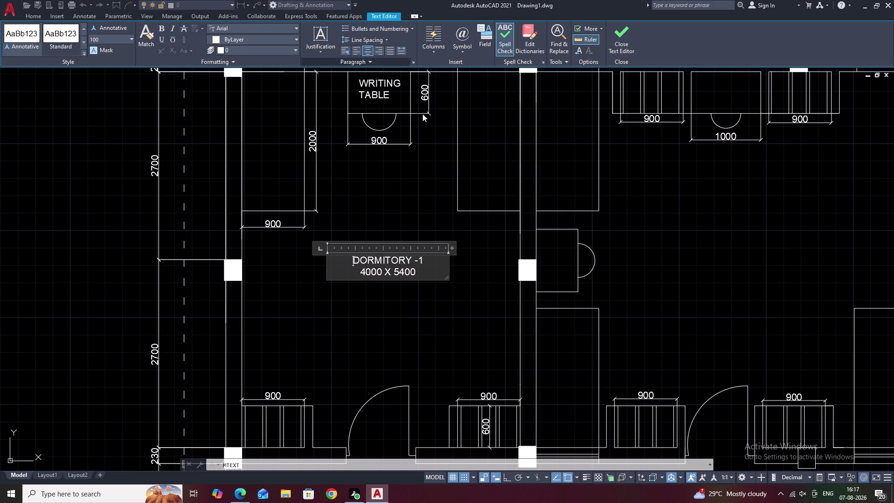
click(399, 235)
scroll(down, 3)
middle_drag(482, 288, 394, 294)
scroll(up, 3)
middle_drag(365, 290, 308, 279)
scroll(up, 3)
middle_drag(336, 280, 292, 271)
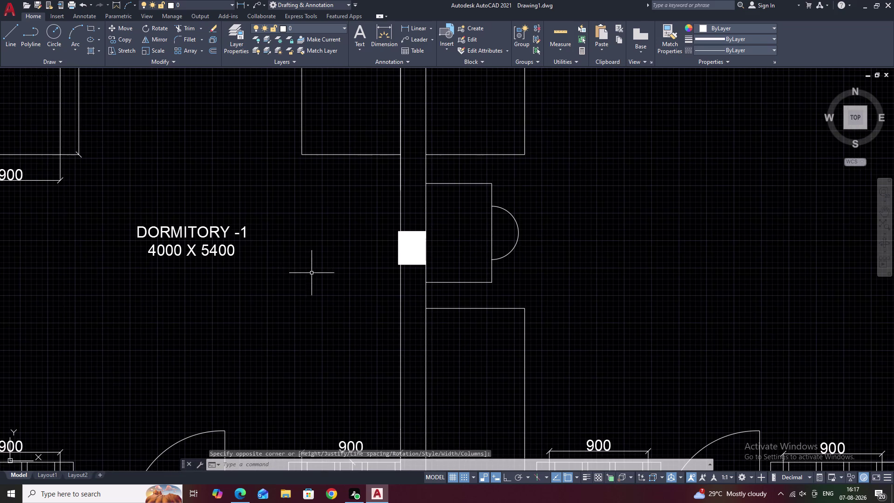
middle_drag(580, 289, 436, 275)
middle_drag(566, 275, 526, 285)
scroll(down, 3)
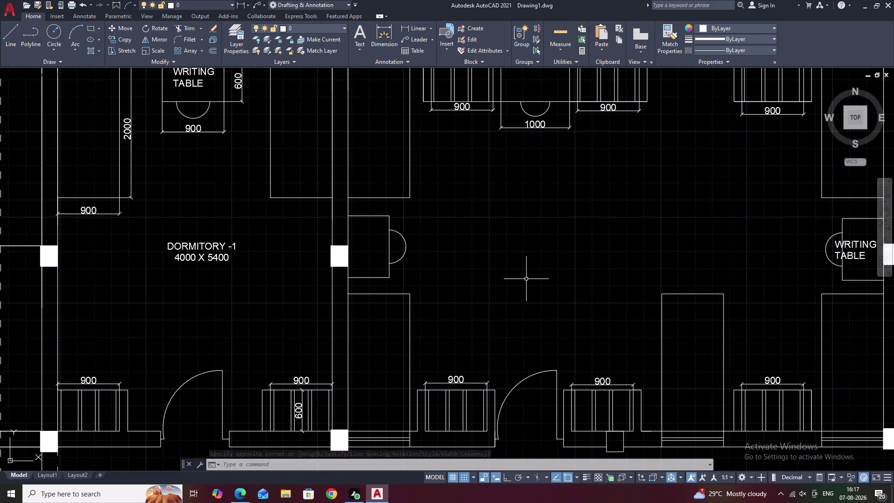
middle_drag(527, 279, 470, 288)
Start a new multiline text box, then cancel the empty entry.
text(T)
key(space)
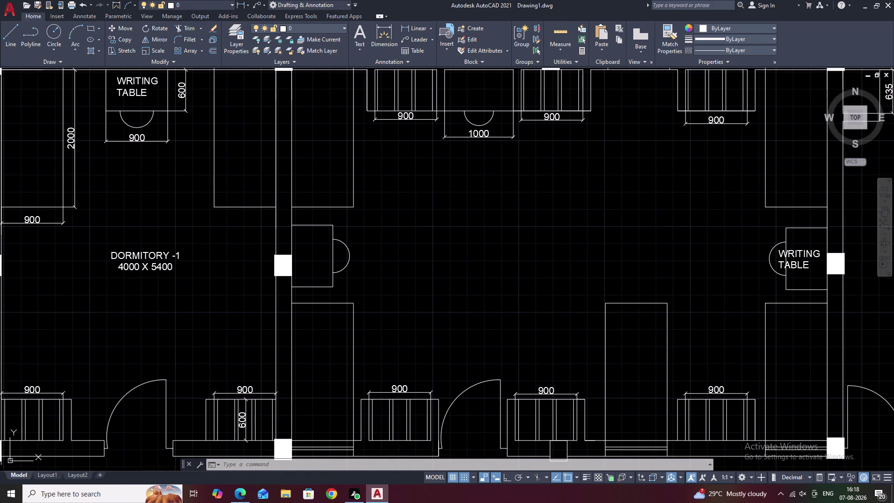
drag(481, 238, 501, 242)
click(593, 252)
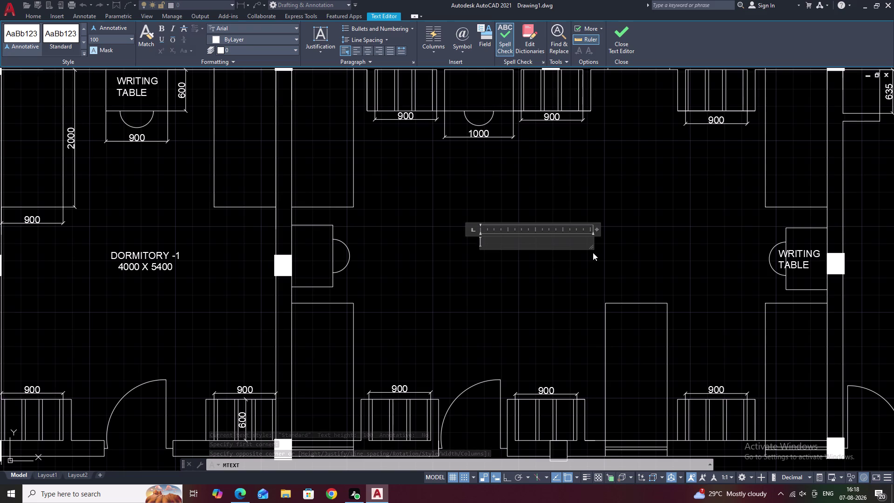
key(Escape)
Copy the 'DORMITORY -1 / 4000 X 5400' label into the middle room.
double_click(141, 267)
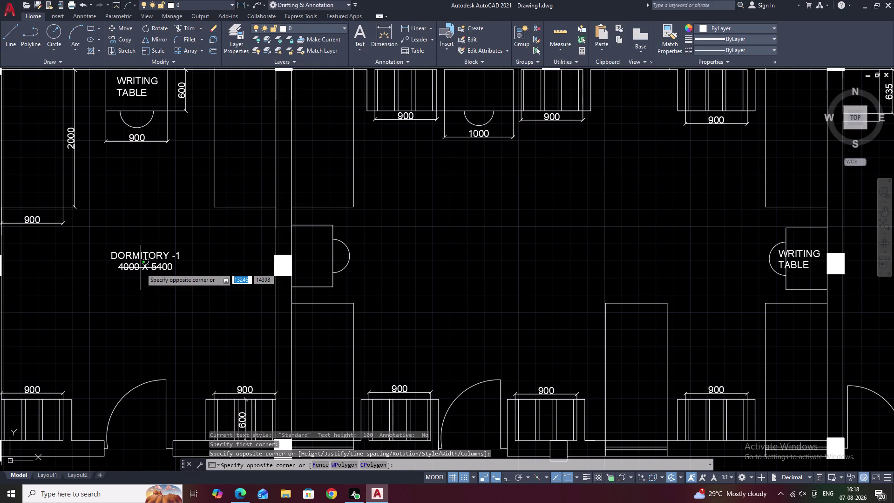
click(142, 257)
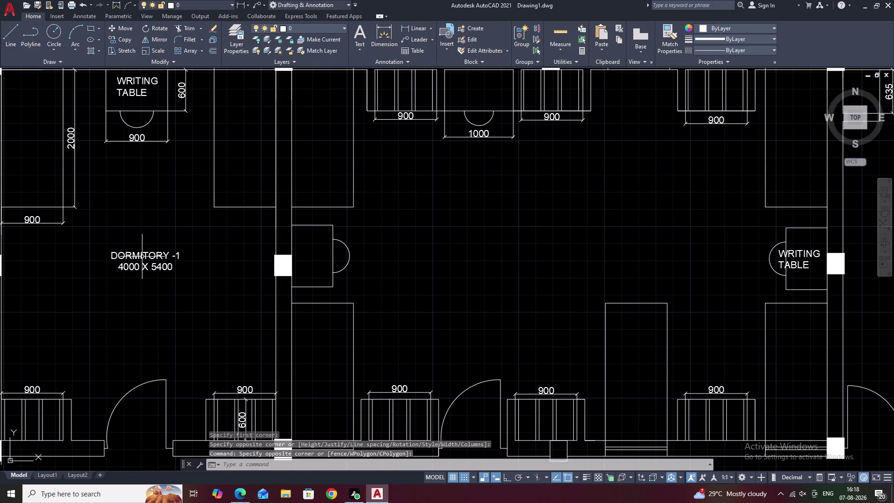
click(142, 256)
text(CO)
key(space)
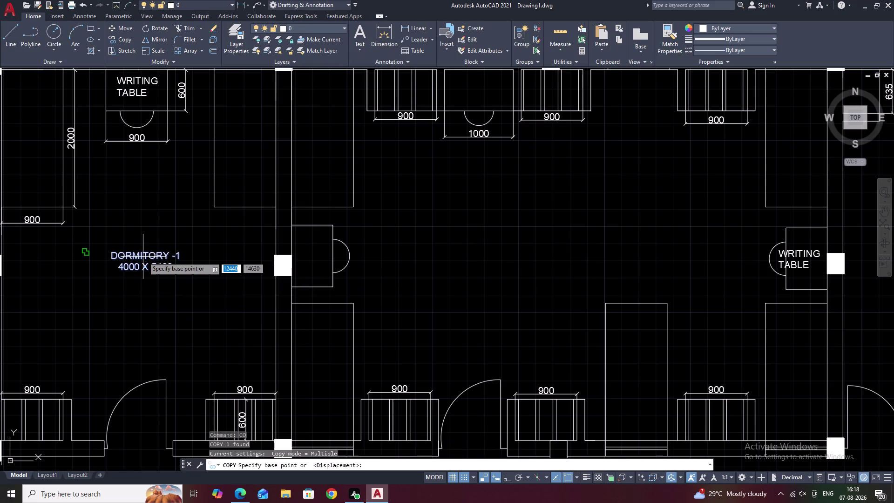
click(137, 253)
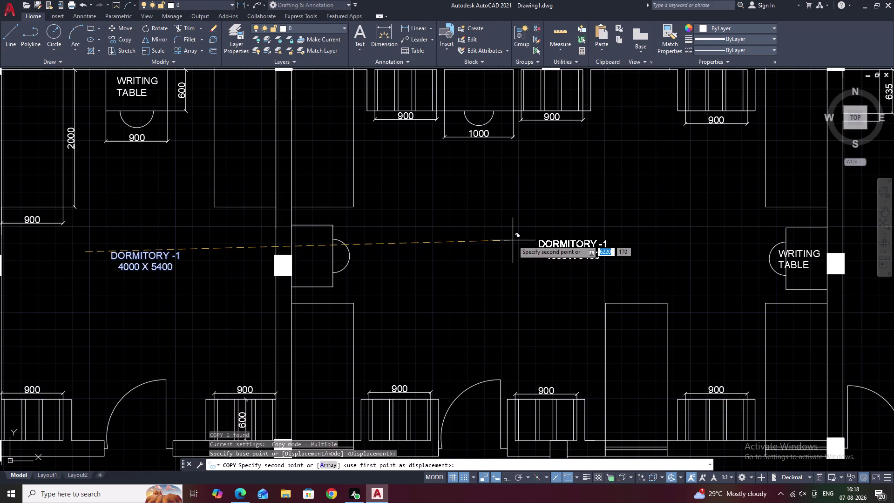
click(513, 240)
key(Escape)
triple_click(575, 250)
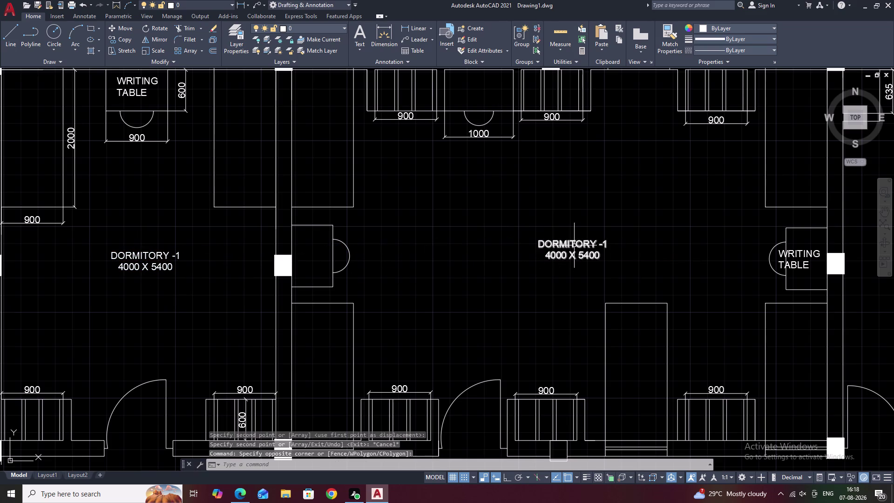
Change the copied label's room name to 'DORMITORY - 2'.
double_click(574, 245)
click(609, 243)
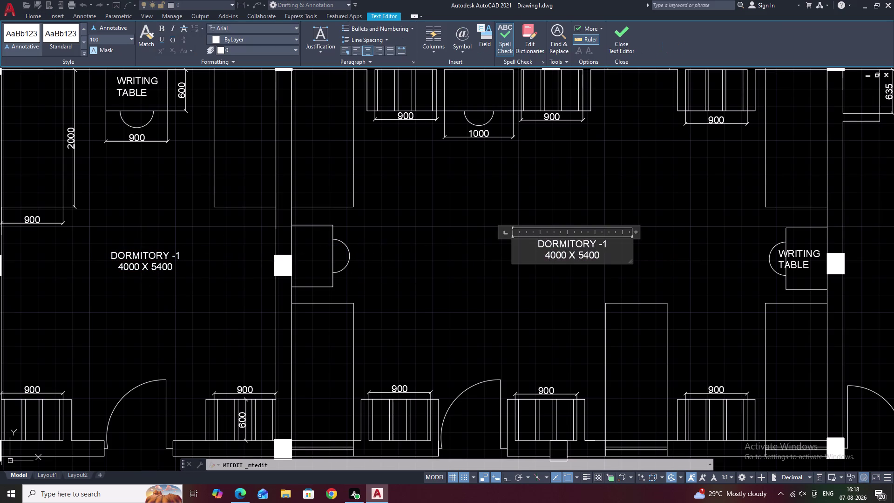
key(BackSpace)
key(space)
key(2)
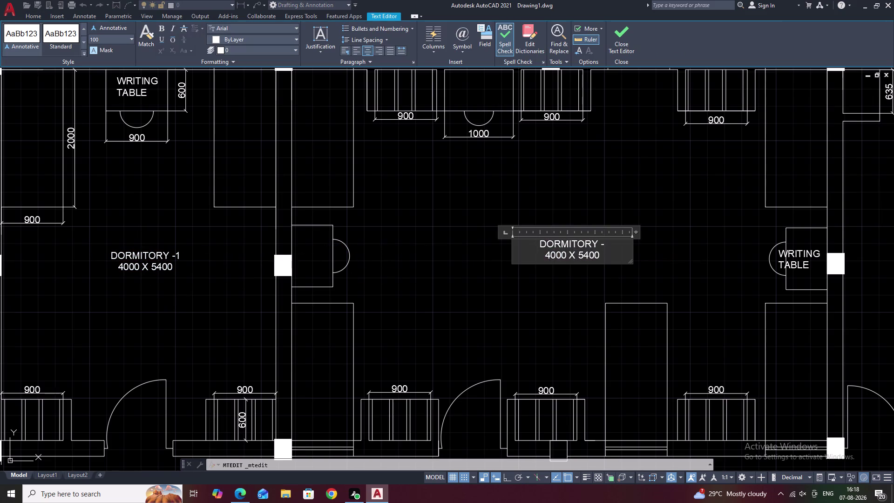
click(600, 255)
key(BackSpace)
key(BackSpace)
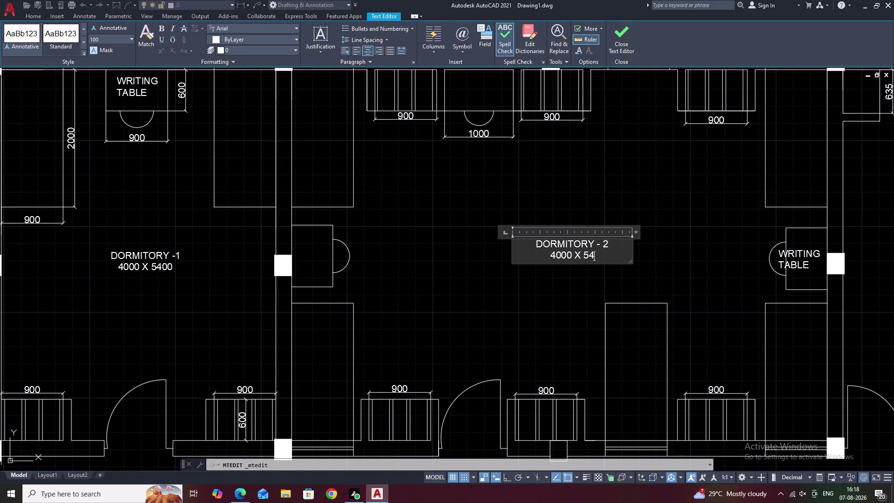
Correct the size line to read '7800 X 5400' and close the text editor.
key(BackSpace)
key(BackSpace)
text(5400)
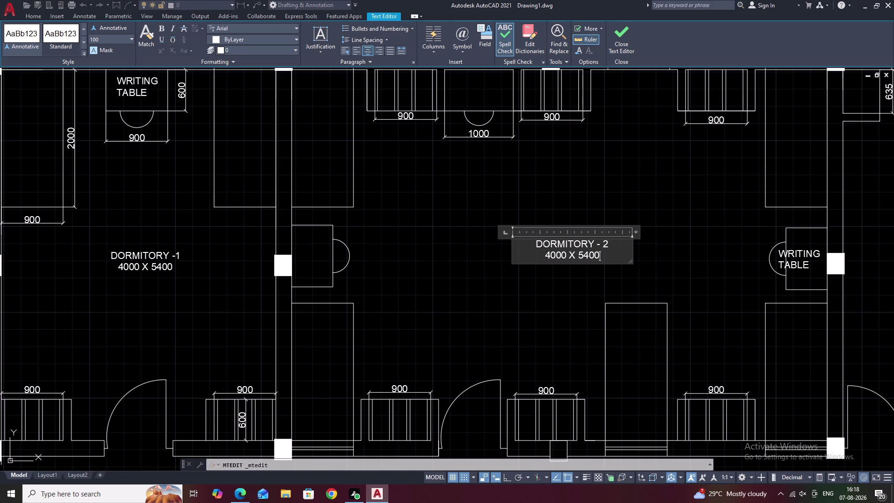
text(0)
key(BackSpace)
click(551, 254)
key(BackSpace)
key(7)
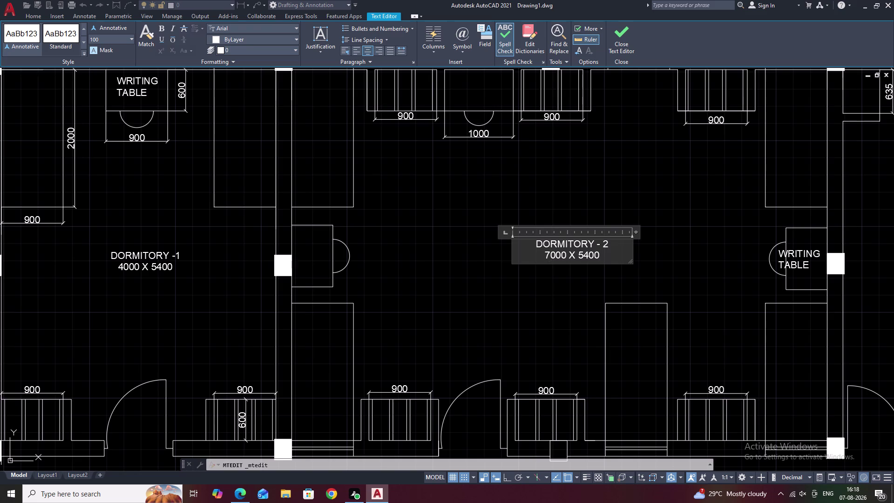
key(8)
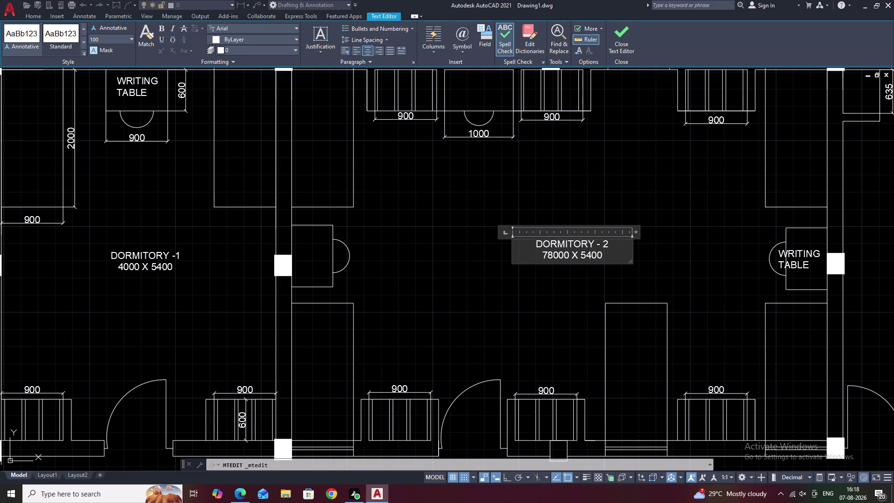
click(562, 255)
key(BackSpace)
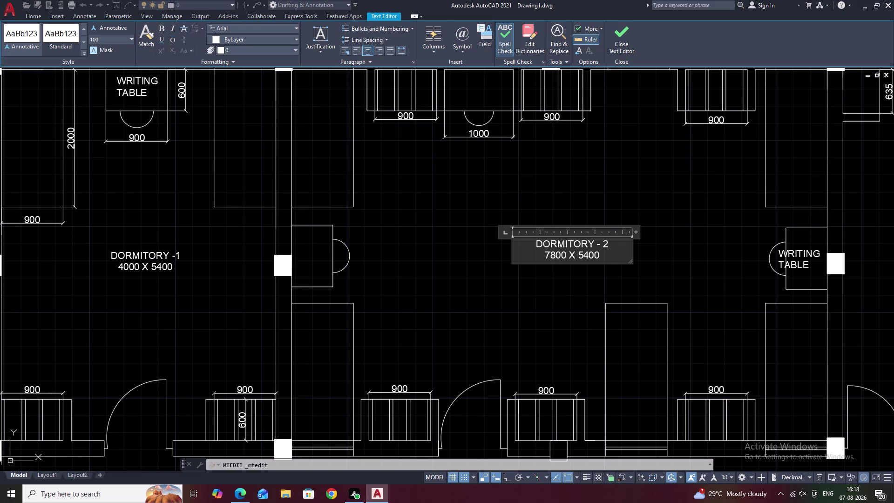
click(666, 249)
scroll(down, 3)
middle_drag(665, 249, 567, 258)
scroll(up, 3)
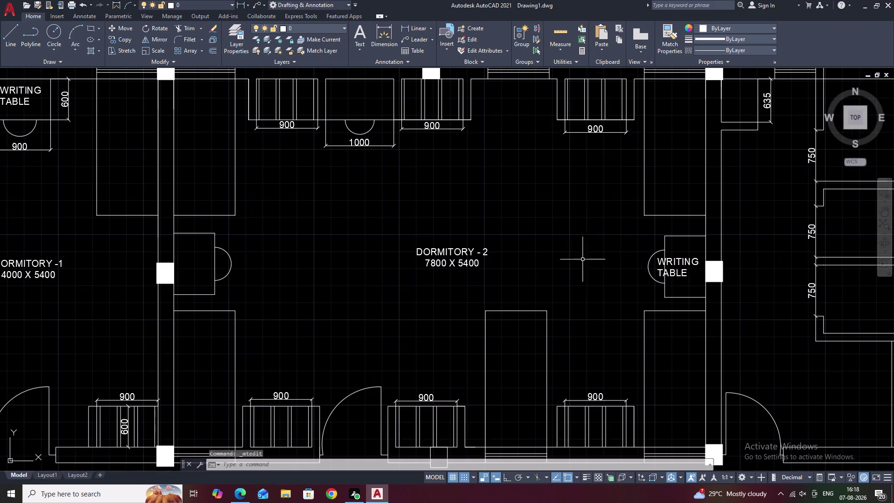
Copy the right-hand WRITING TABLE label onto the left writing table.
click(678, 265)
text(C)
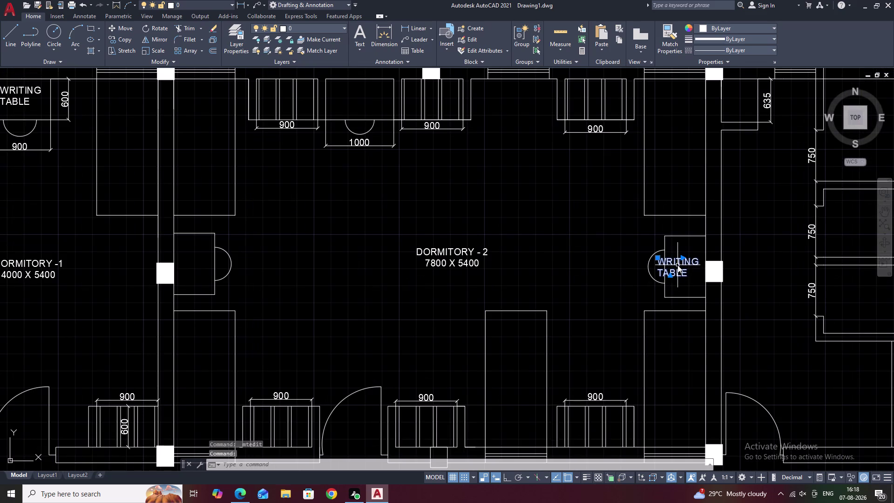
text(O)
key(space)
click(674, 265)
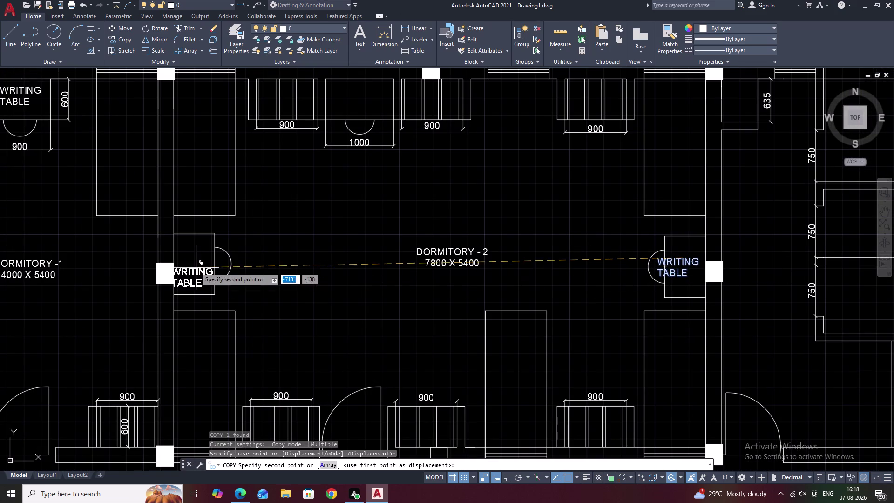
click(209, 255)
key(Escape)
scroll(down, 3)
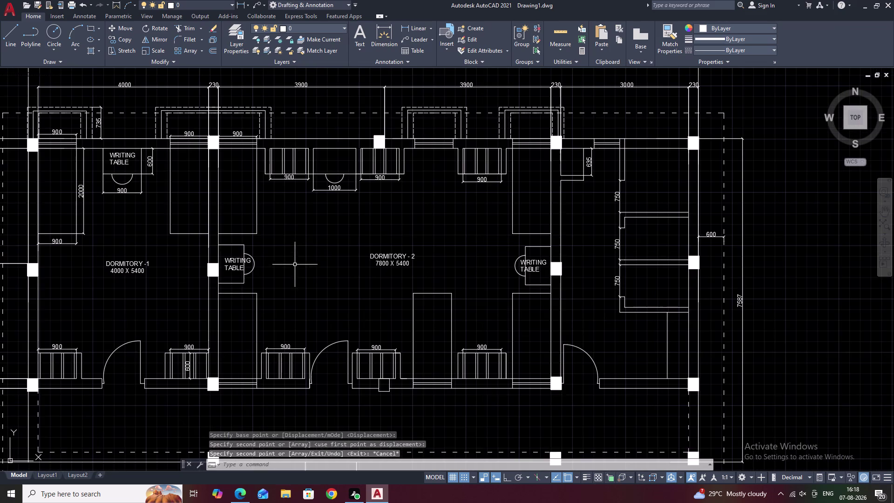
middle_drag(304, 268, 295, 277)
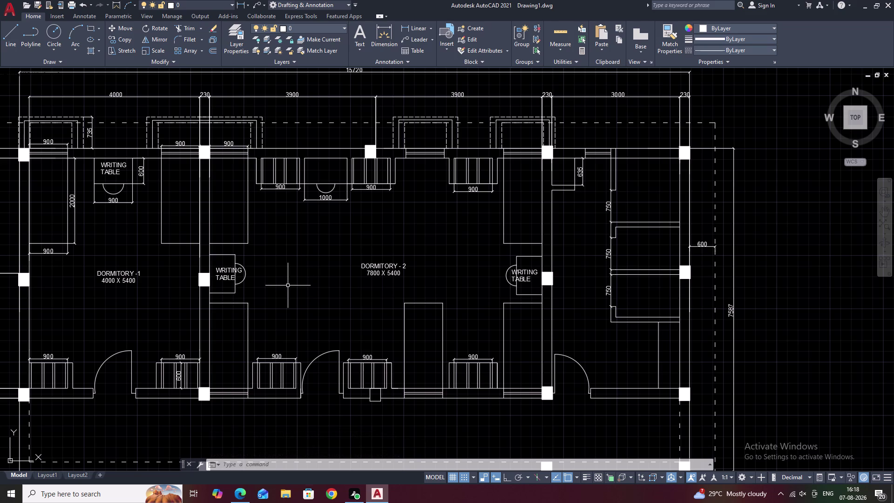
middle_drag(286, 287, 454, 260)
scroll(up, 3)
scroll(up, 3)
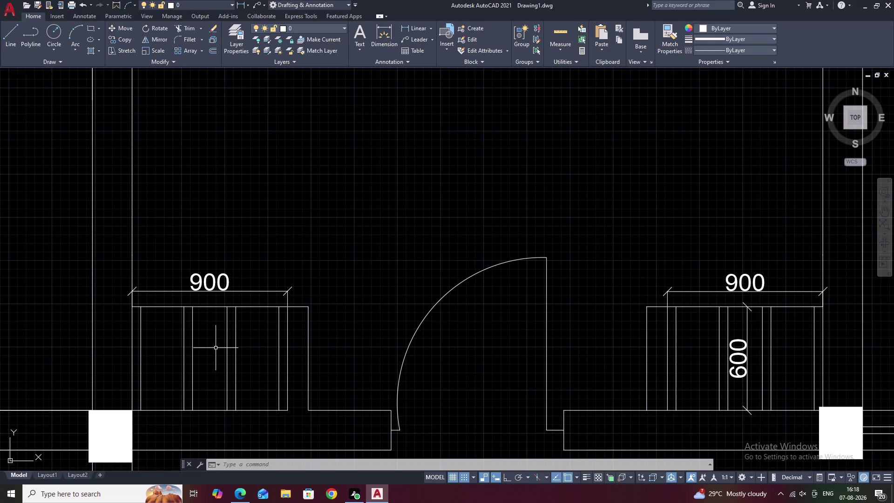
Write a new 'WR' multiline text label.
text(T)
key(space)
drag(179, 340, 198, 344)
right_drag(224, 347, 248, 349)
drag(224, 348, 247, 350)
text(WR)
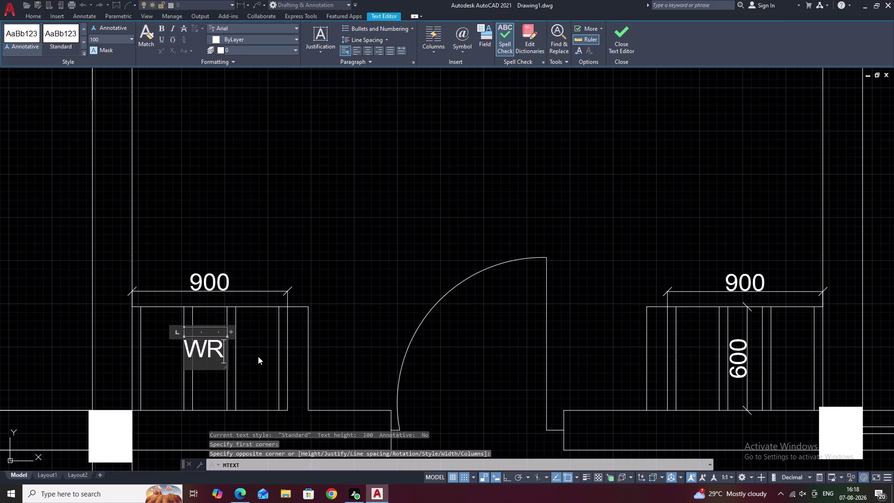
click(256, 353)
Copy the WR label onto the upper wardrobe beside the 1000 window.
click(215, 352)
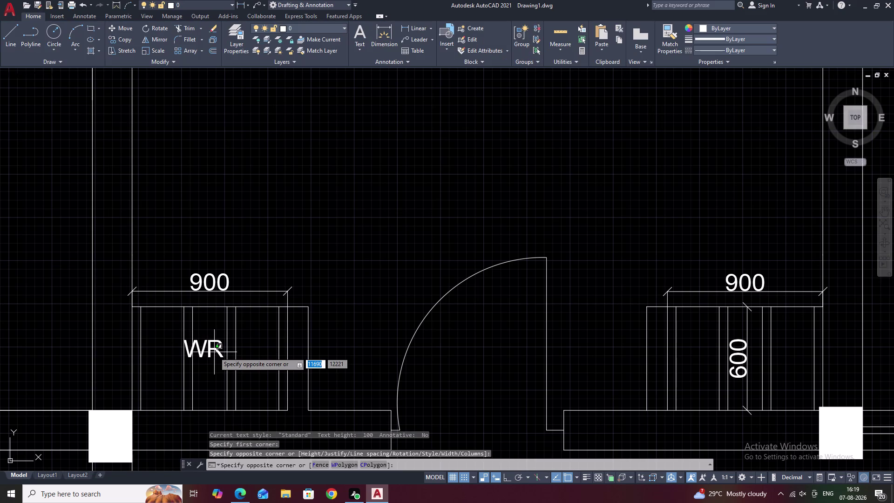
text(CO)
key(space)
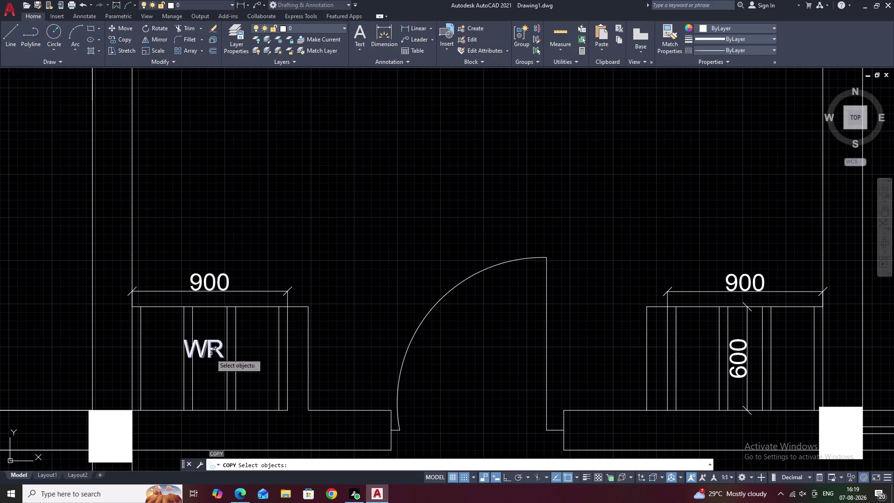
click(210, 352)
right_click(210, 351)
click(211, 352)
scroll(down, 3)
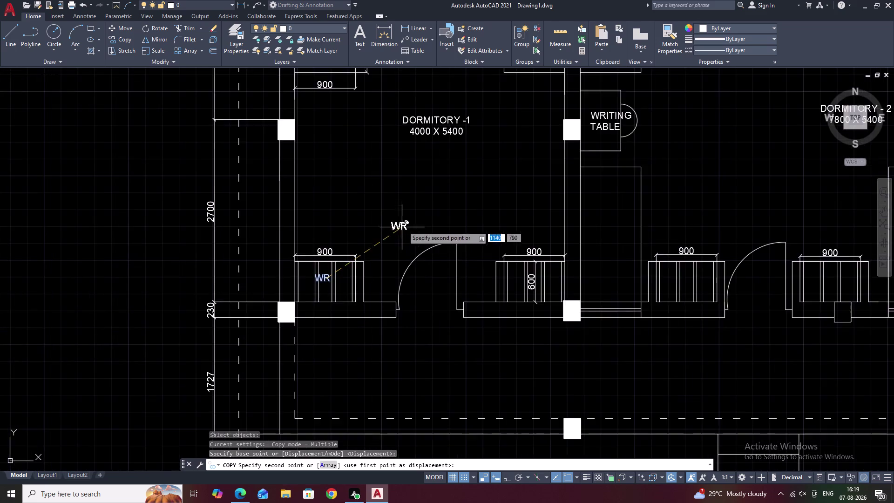
middle_drag(403, 225, 377, 368)
middle_drag(396, 262, 382, 355)
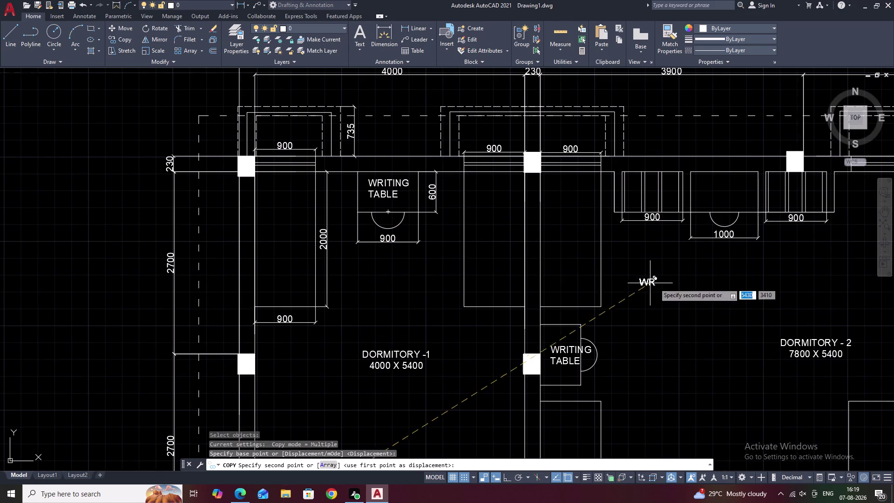
middle_drag(658, 283, 345, 381)
click(339, 292)
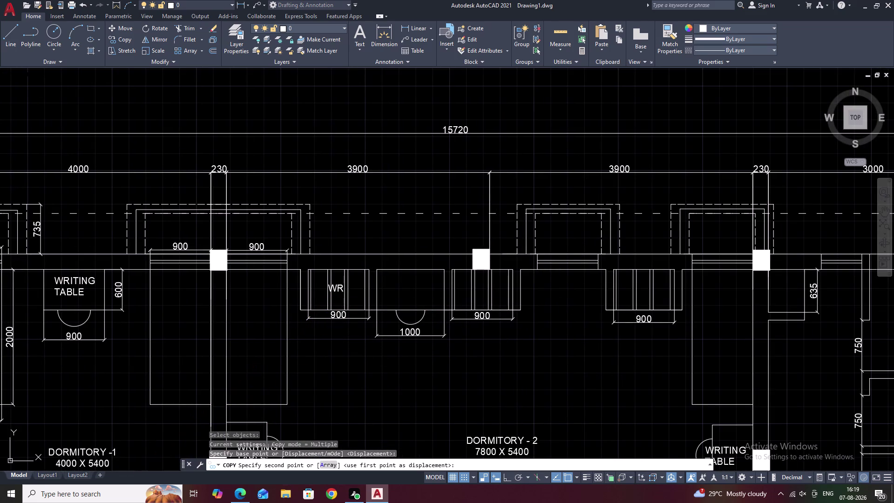
scroll(down, 3)
key(Escape)
key(Escape)
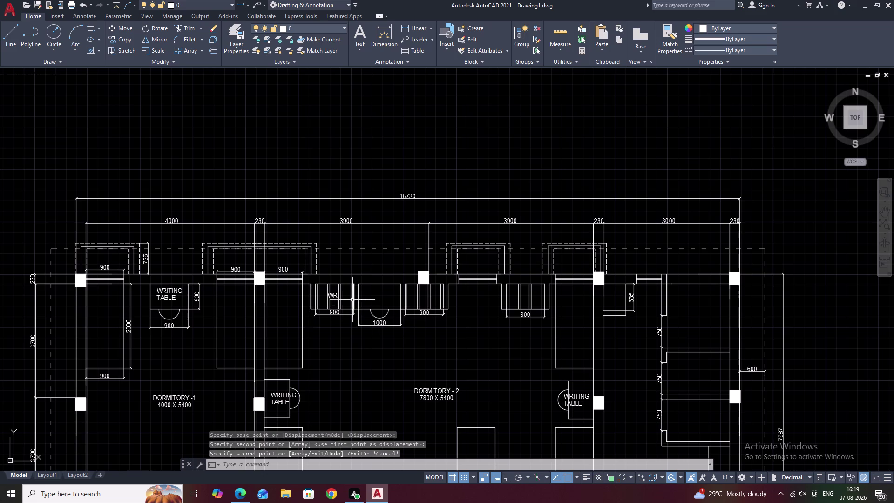
Copy the WR label into the two remaining top-wall wardrobes.
scroll(up, 3)
click(305, 295)
text(C)
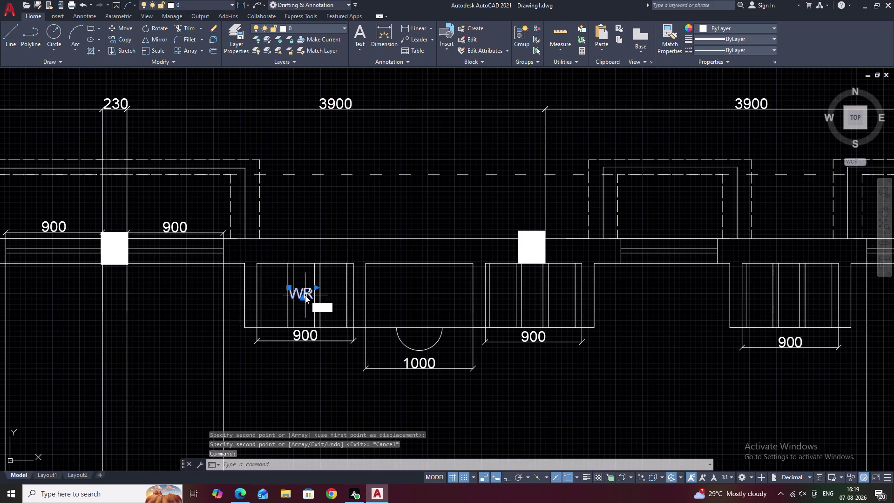
text(O)
key(space)
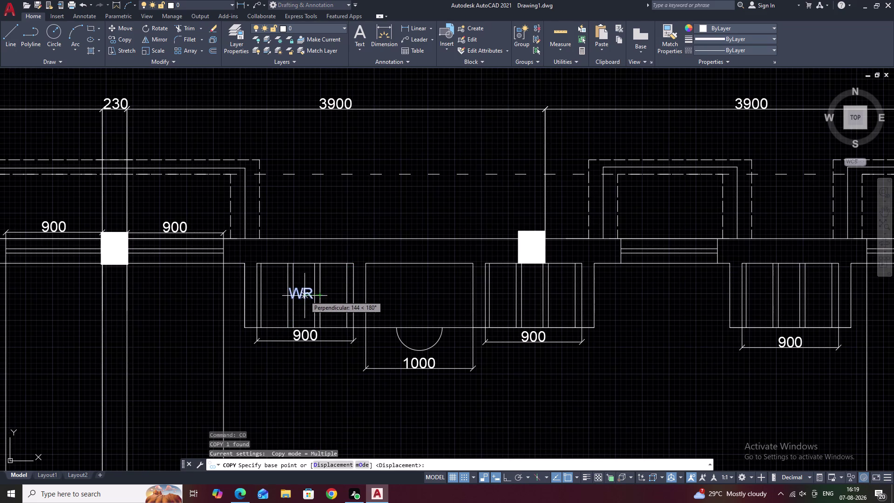
click(304, 296)
click(539, 294)
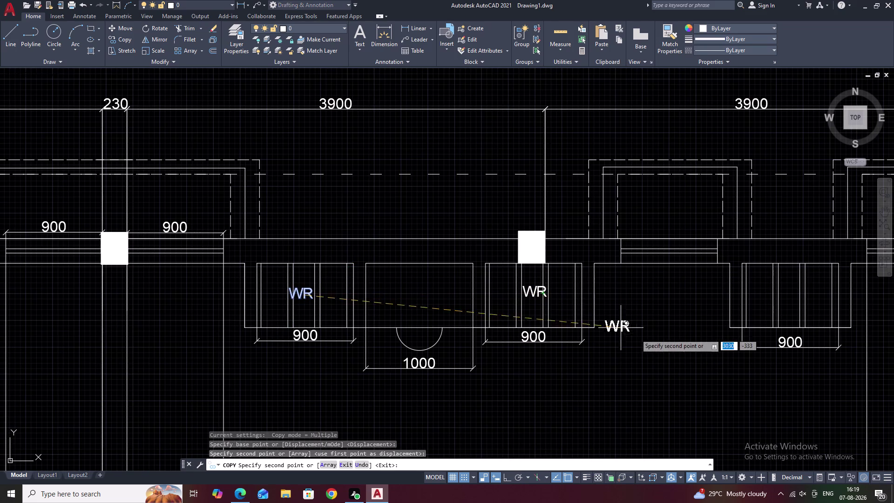
middle_drag(647, 339, 475, 346)
click(621, 301)
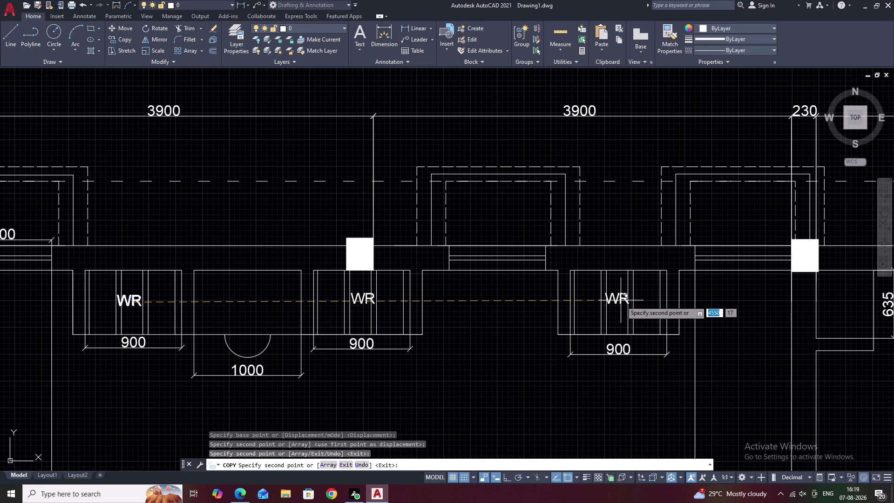
Place WR copies in the three bottom-wall wardrobes and end the copy.
middle_drag(616, 383, 588, 263)
scroll(down, 3)
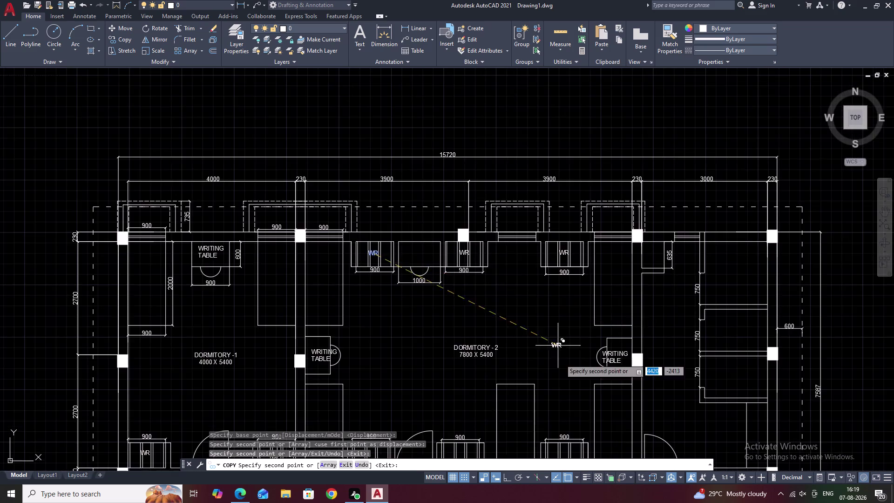
middle_drag(561, 366, 556, 265)
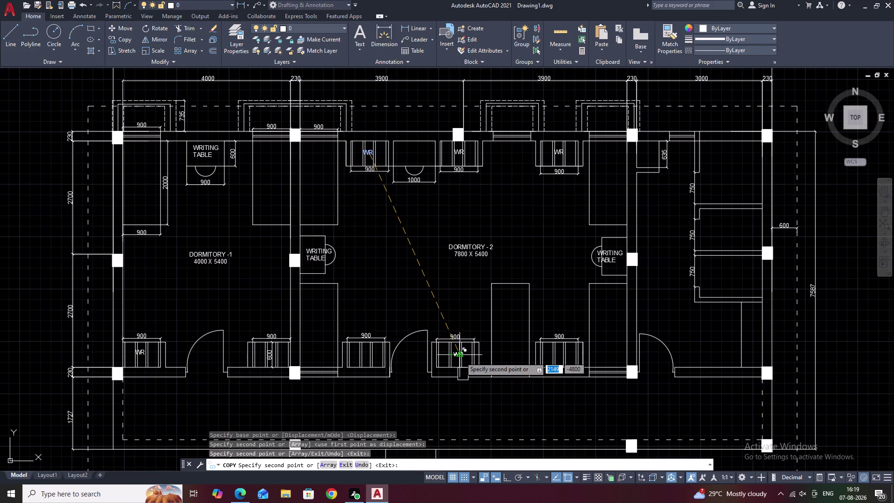
click(458, 356)
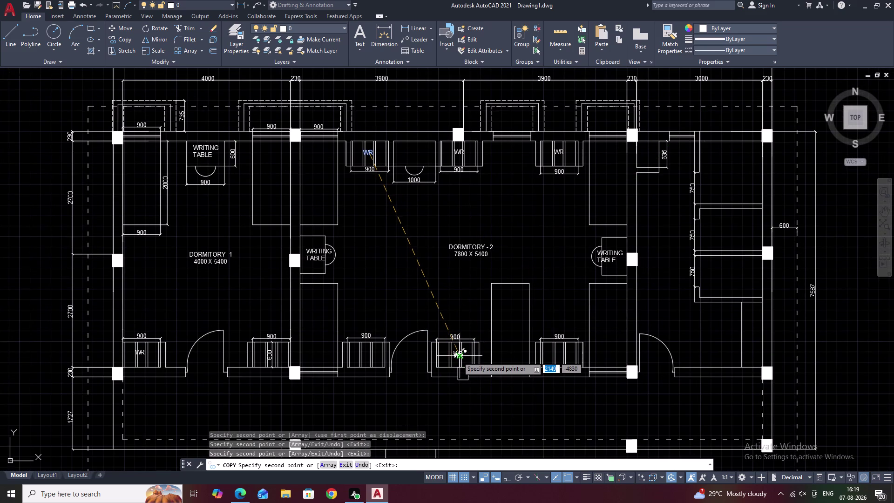
click(561, 356)
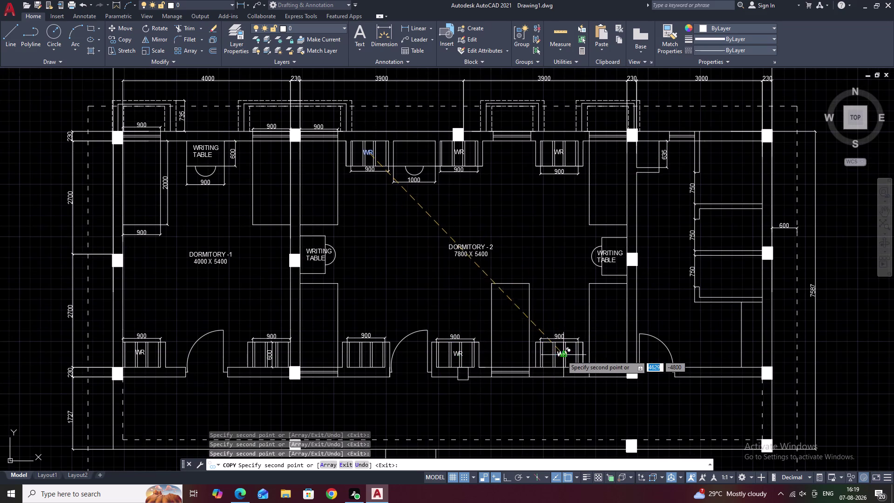
click(366, 353)
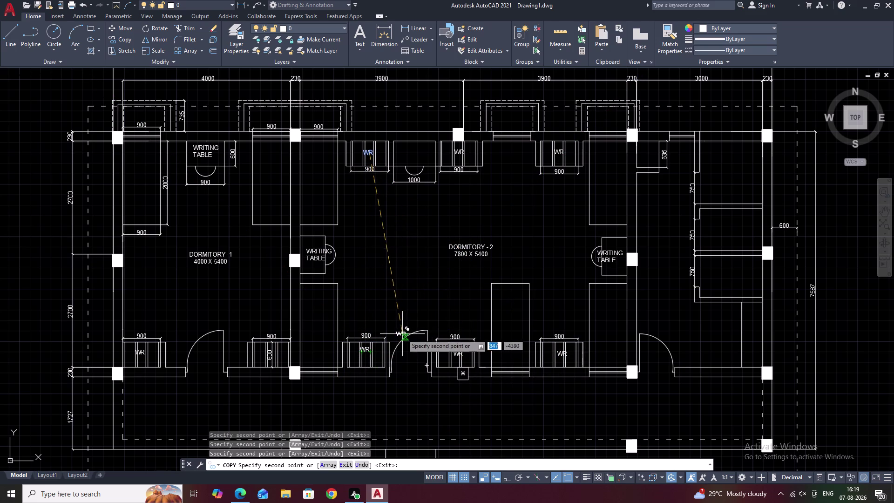
key(Escape)
scroll(up, 3)
scroll(down, 3)
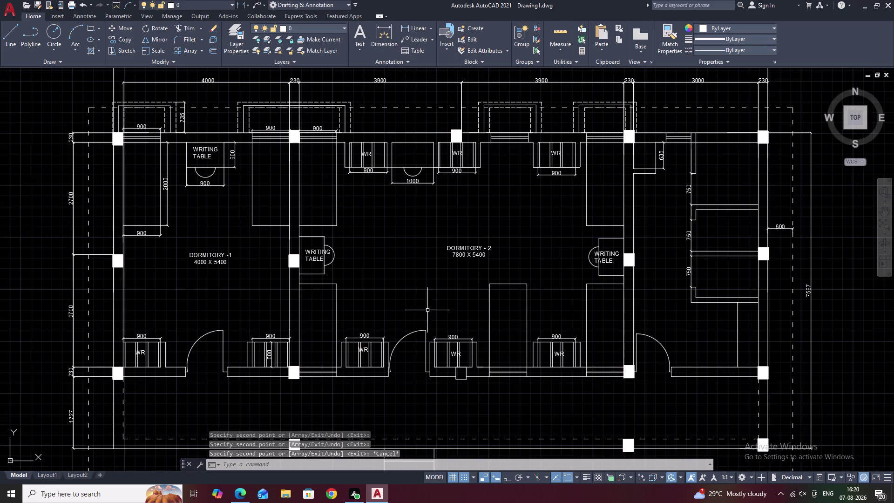
middle_drag(433, 302, 412, 324)
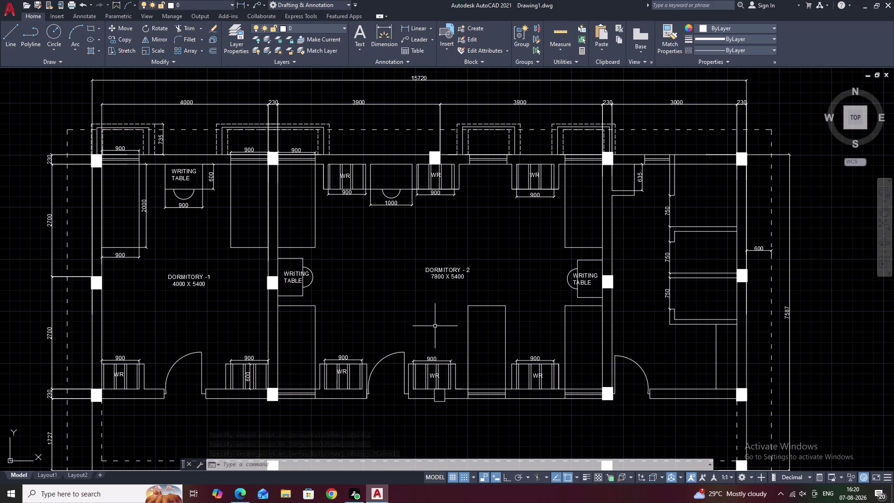
Copy the WRITING TABLE label into the 1000-wide unit between the upper wardrobes of Dormitory - 2.
click(296, 278)
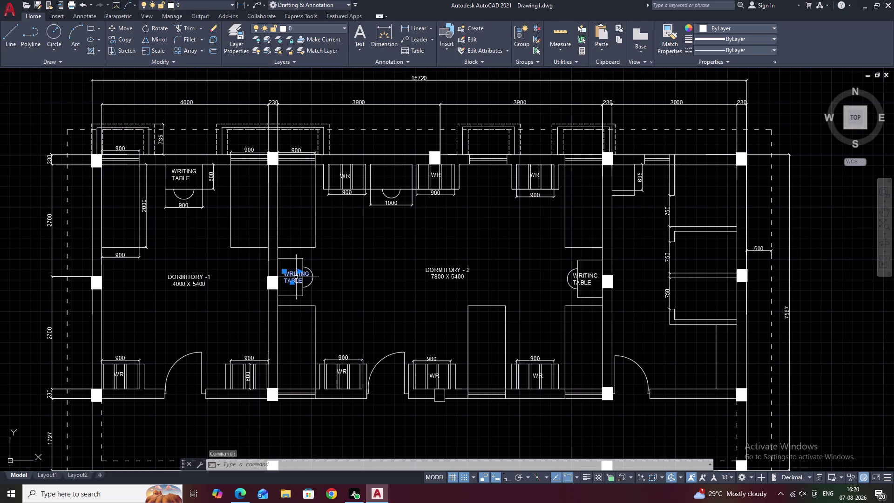
key(c)
key(o)
key(space)
click(295, 276)
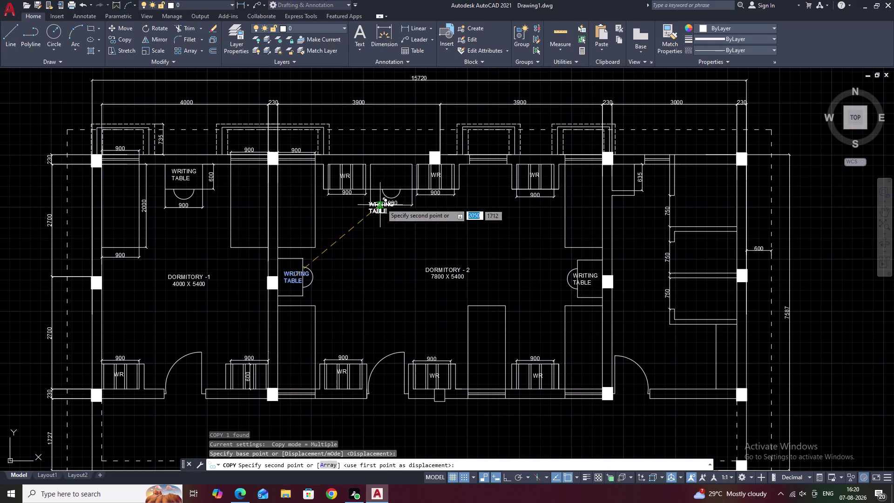
click(390, 175)
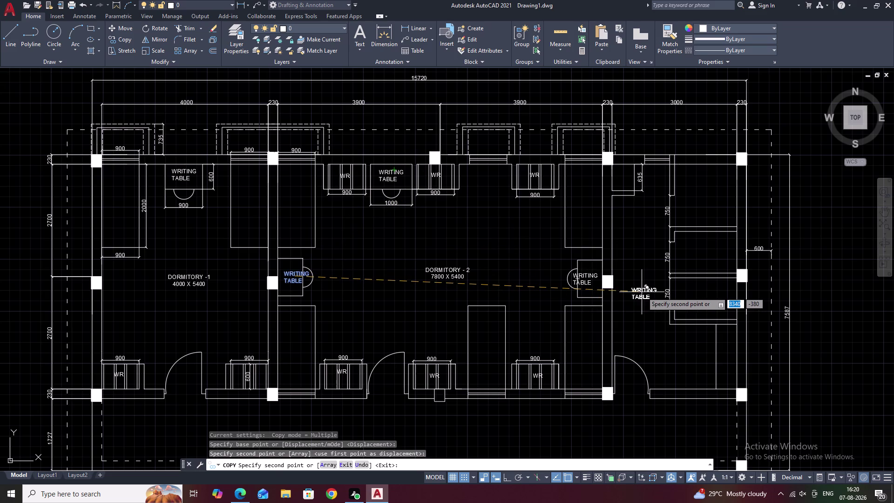
key(Escape)
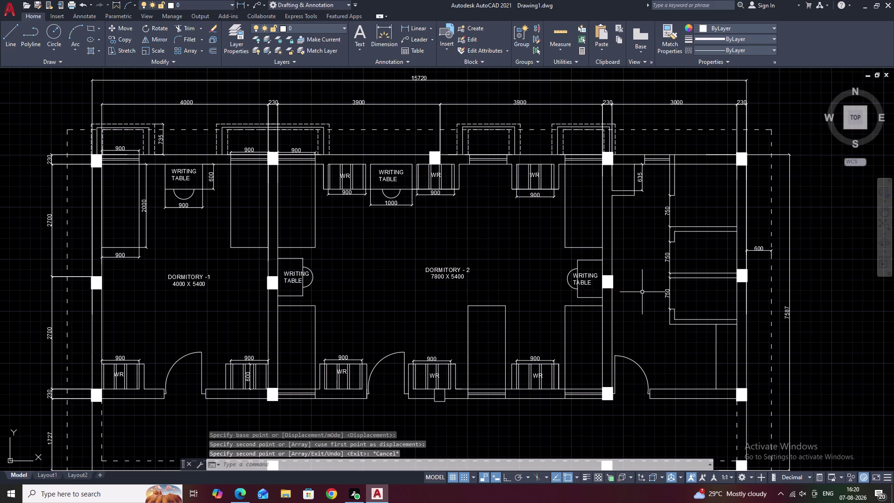
middle_drag(642, 292, 456, 319)
middle_drag(233, 298, 387, 218)
middle_drag(251, 303, 326, 266)
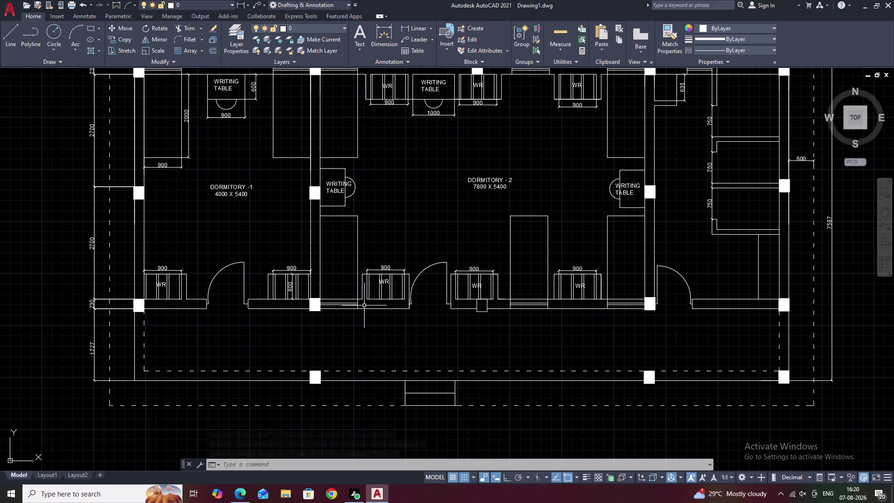
Place two 900 linear dimensions below the short bottom-wall stretches of Dormitory - 2.
double_click(421, 28)
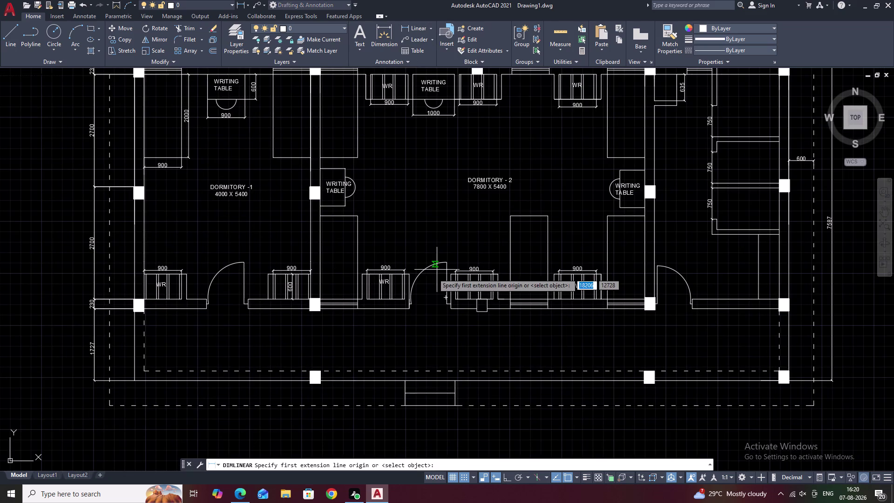
scroll(up, 3)
click(305, 310)
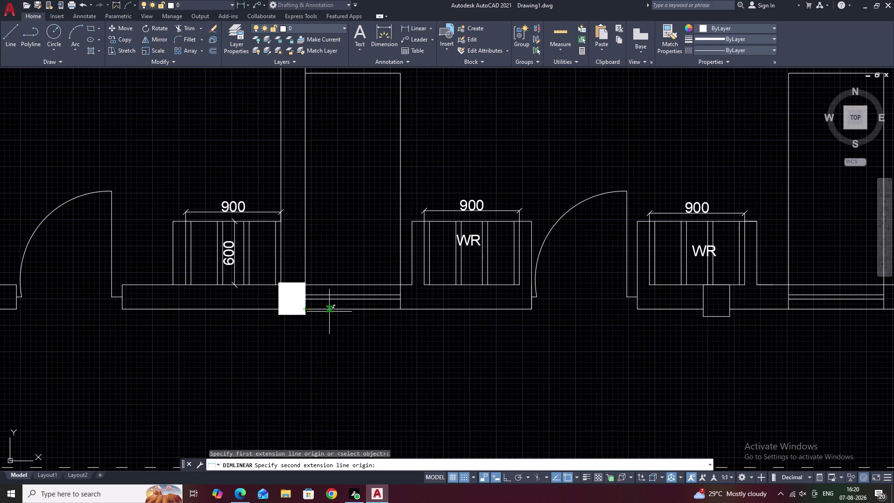
click(403, 310)
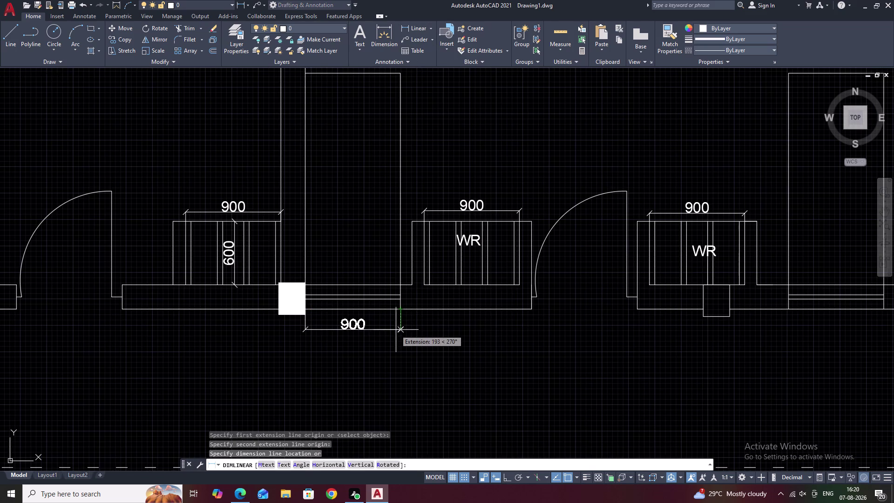
click(396, 330)
middle_drag(587, 367, 297, 353)
key(space)
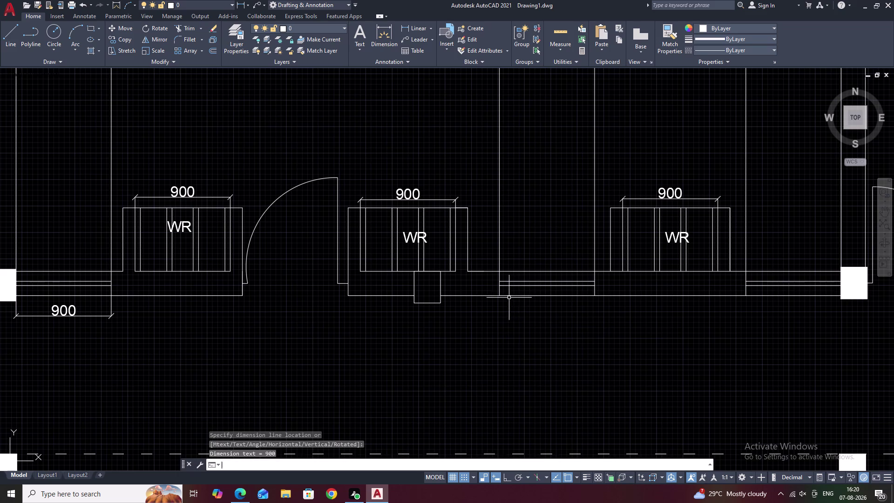
click(501, 295)
click(596, 296)
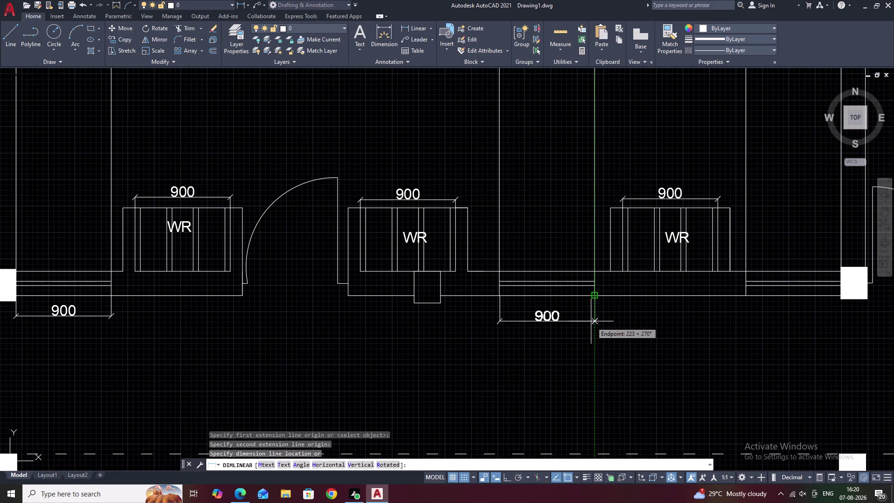
click(591, 324)
Start a solid hatch fill with the H command.
text(H)
key(space)
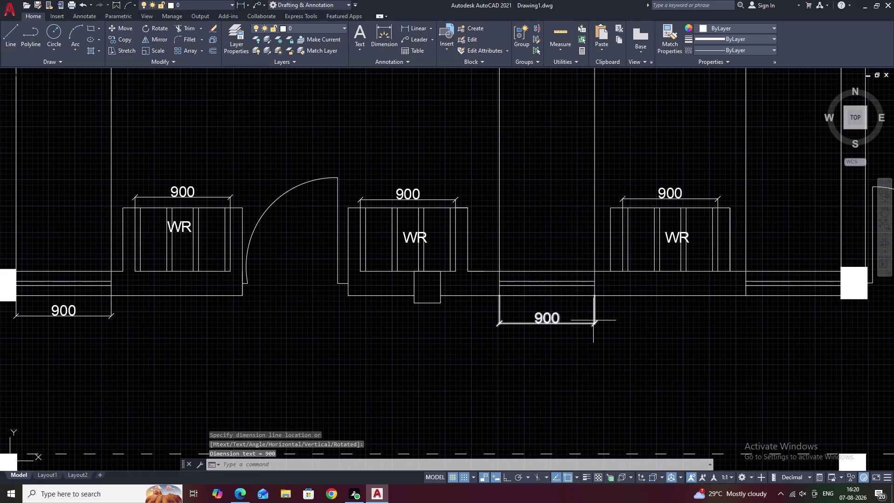
click(88, 35)
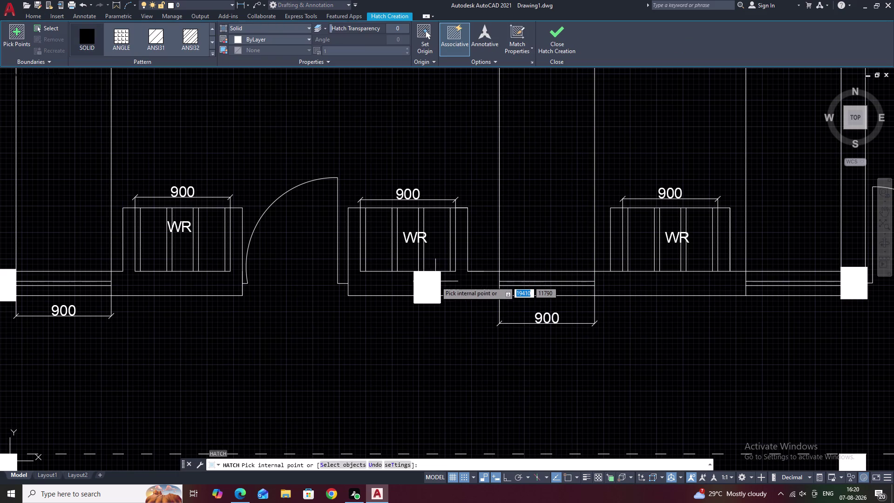
Solid-fill the small block below the middle WR wardrobe.
click(431, 282)
key(Escape)
scroll(down, 3)
middle_drag(680, 320, 431, 311)
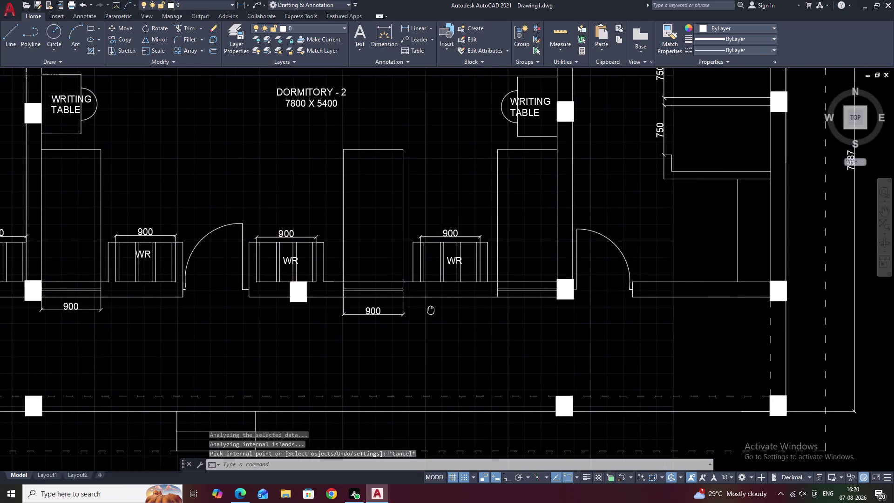
Begin a second solid fill, then cancel it before picking anything.
key(space)
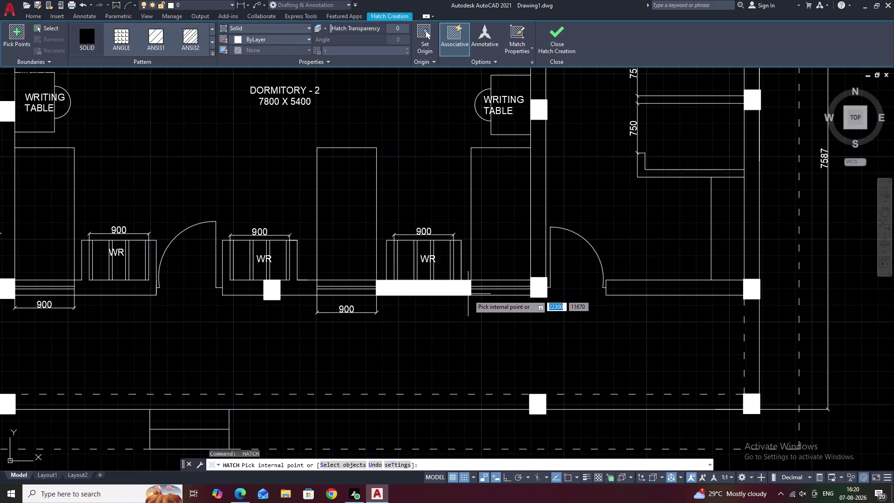
key(Escape)
key(Escape)
key(space)
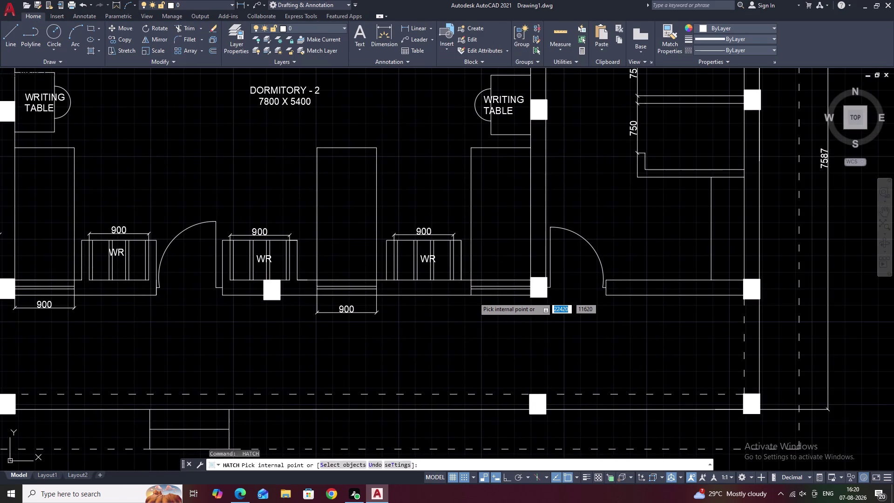
key(Escape)
key(Escape)
key(Escape)
key(Escape)
key(Escape)
key(Escape)
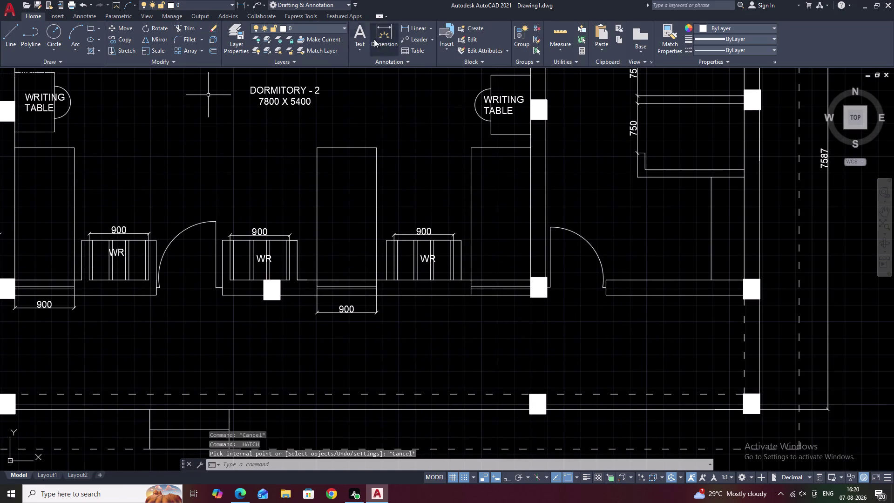
click(408, 29)
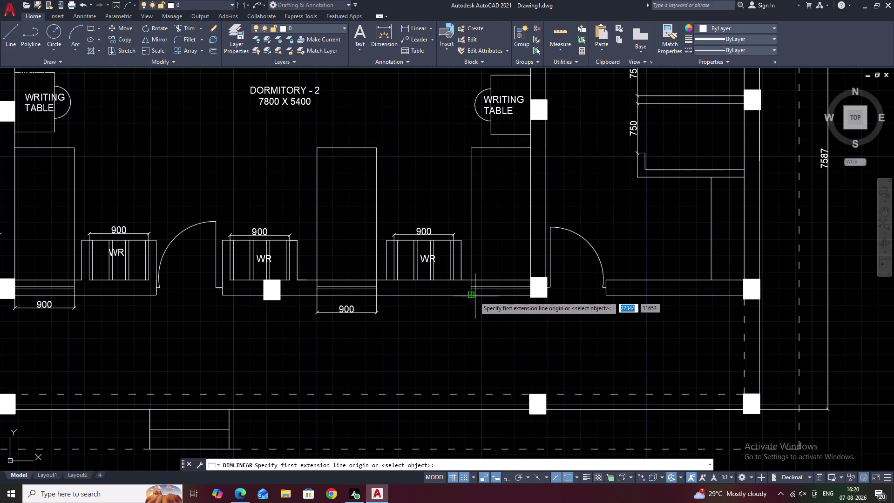
Add a 900 dimension under the wall beside the Dormitory-2 corner door, redoing a mistaken first try.
click(472, 296)
click(531, 296)
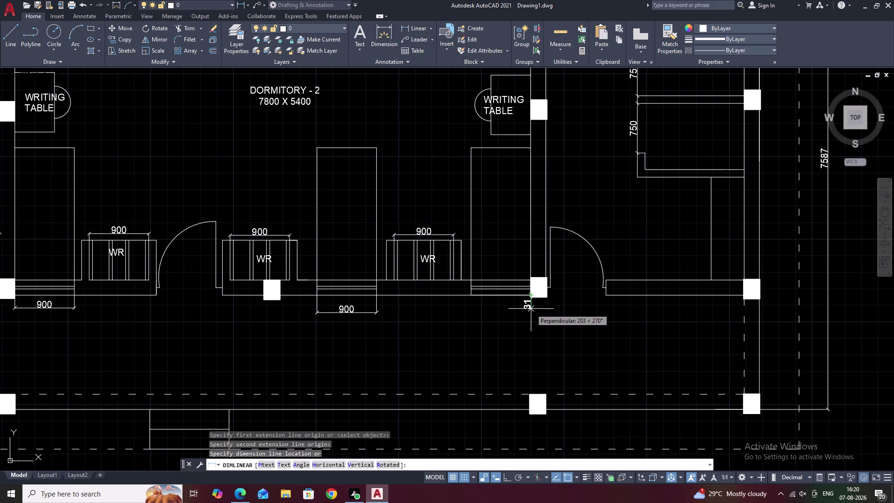
key(Escape)
key(space)
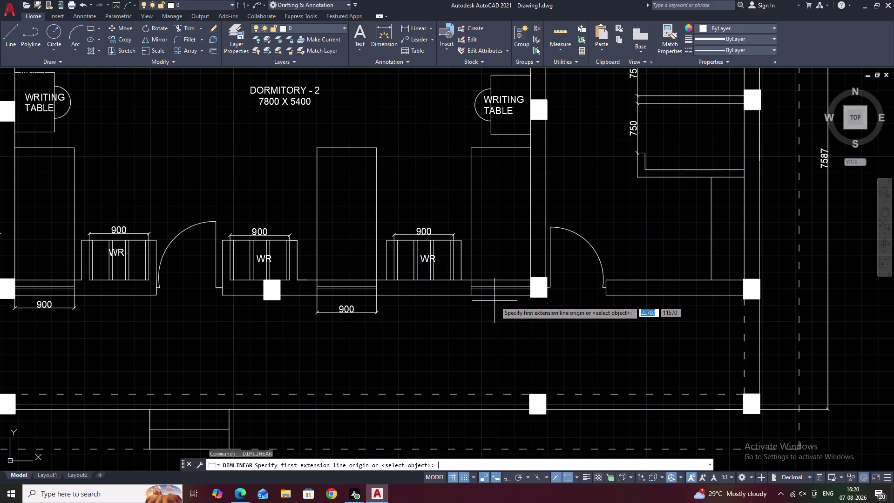
click(470, 295)
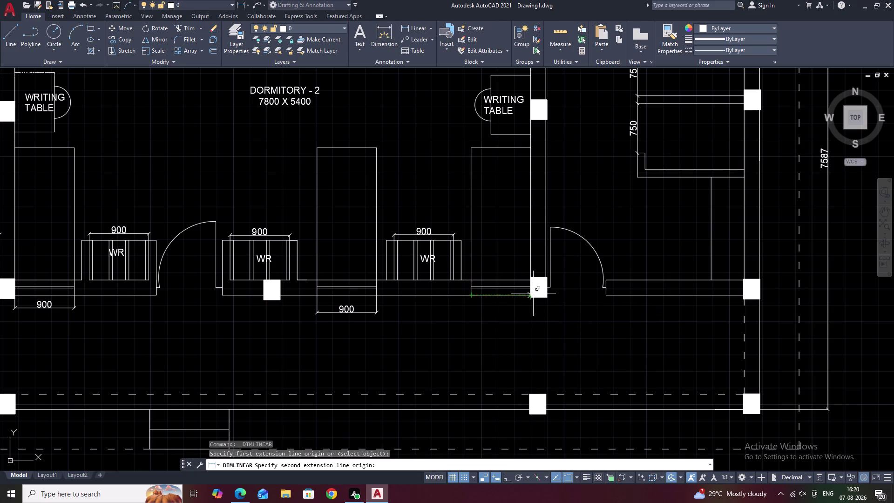
click(531, 295)
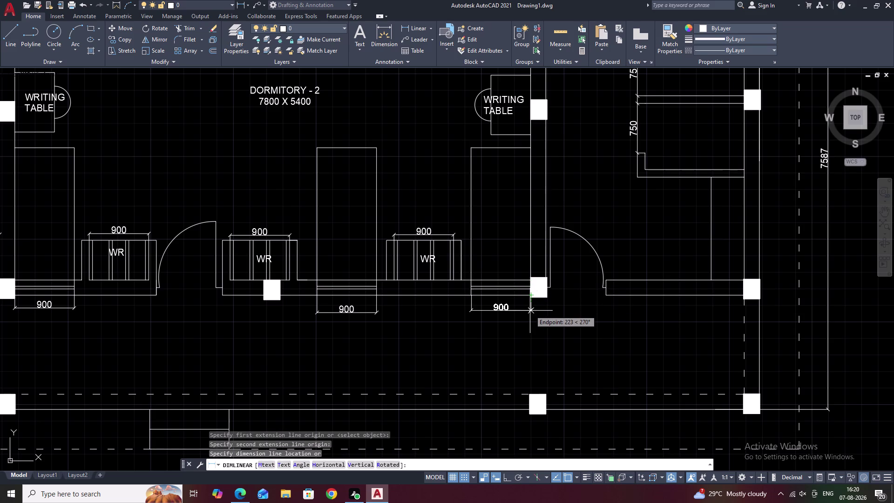
click(531, 308)
middle_drag(554, 315, 498, 328)
key(Escape)
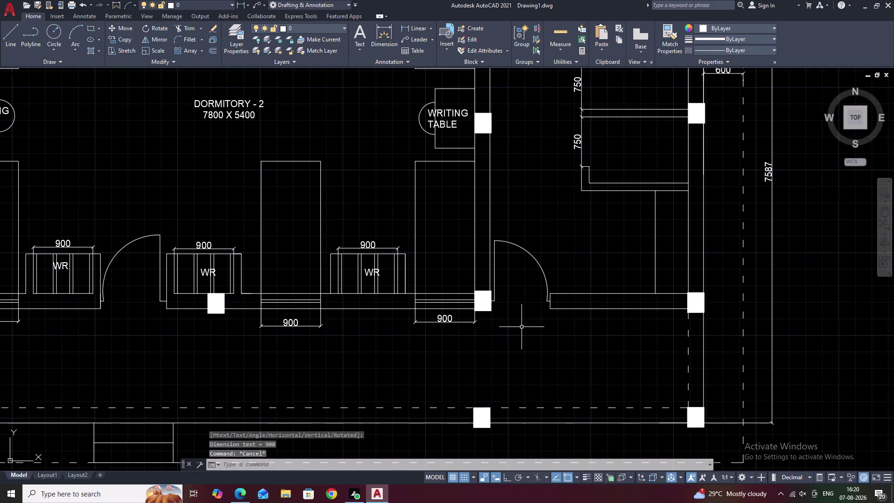
Dimension the Dormitory-2 doorway width as 1000.
scroll(down, 3)
middle_drag(523, 327, 523, 341)
middle_drag(527, 309, 525, 322)
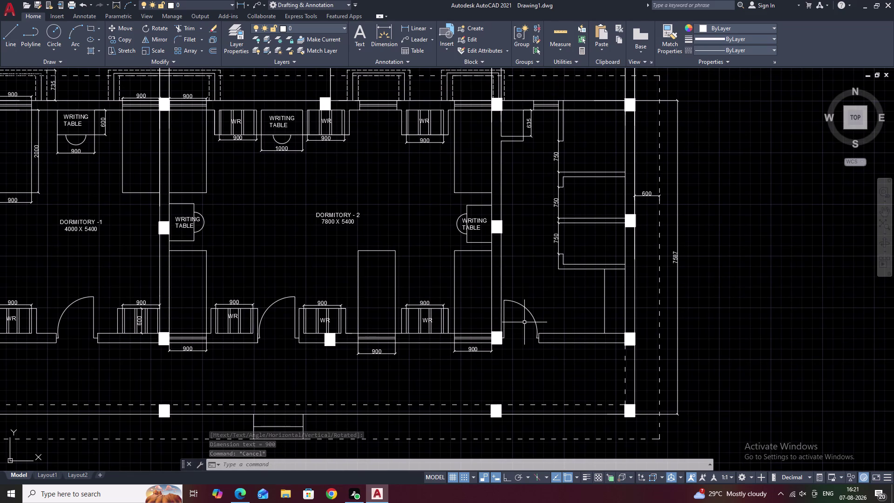
key(space)
click(256, 344)
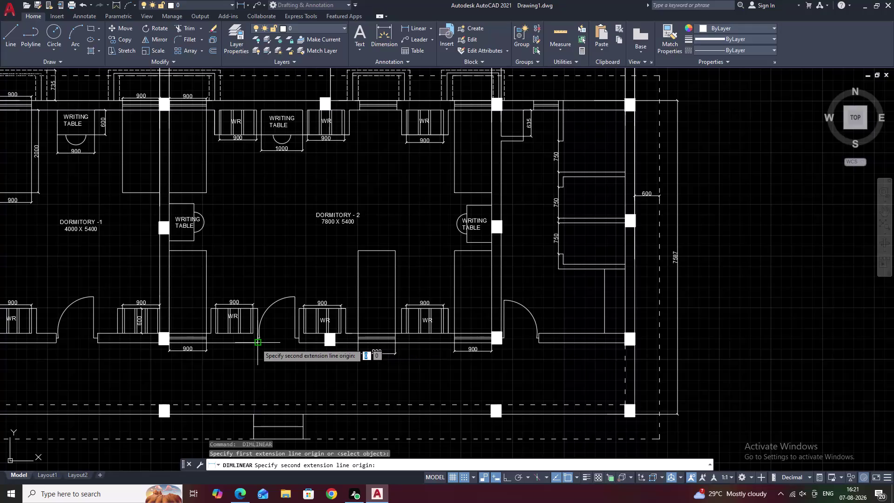
click(301, 342)
click(299, 341)
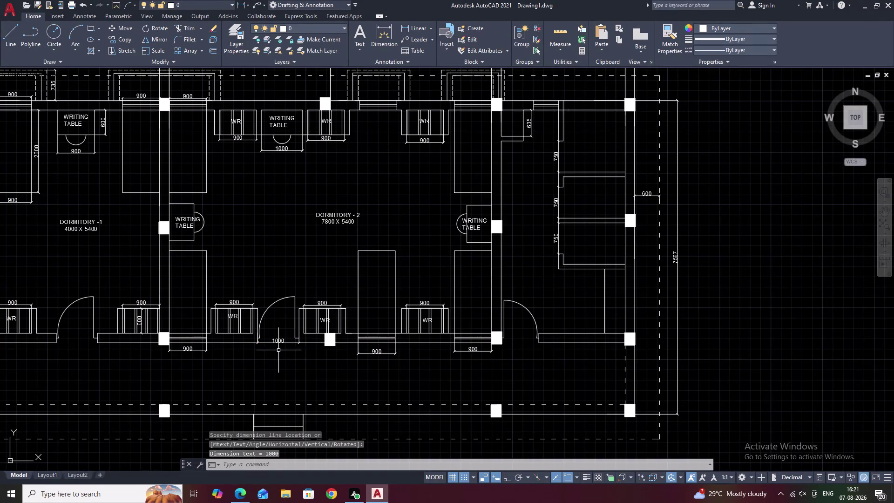
Dimension the Dormitory-1 doorway width as 1000.
middle_drag(278, 351, 424, 355)
key(space)
click(246, 346)
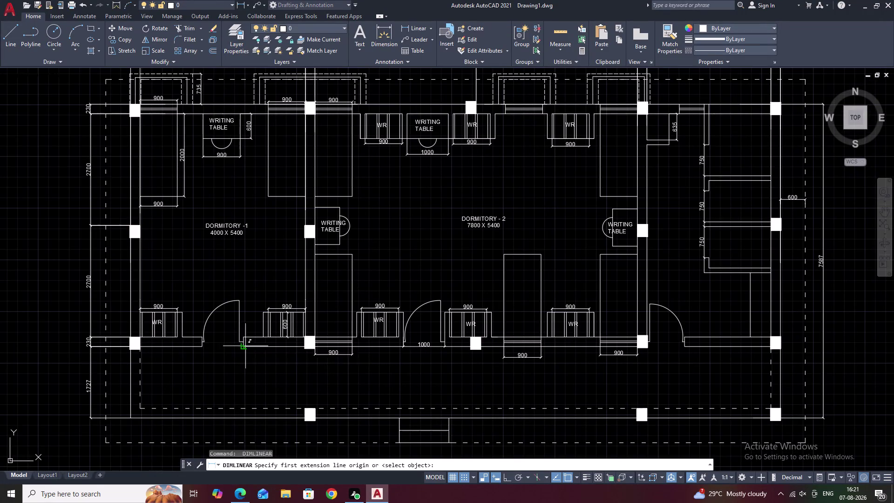
click(201, 347)
click(204, 346)
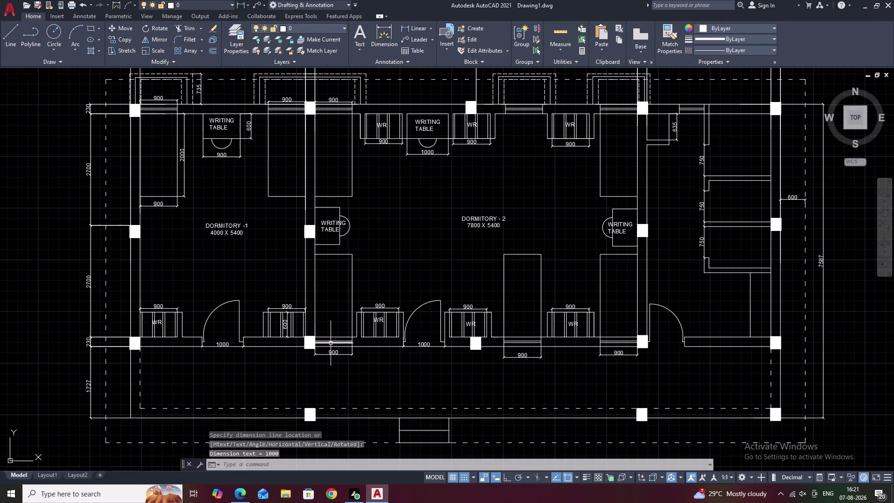
middle_drag(425, 310, 369, 333)
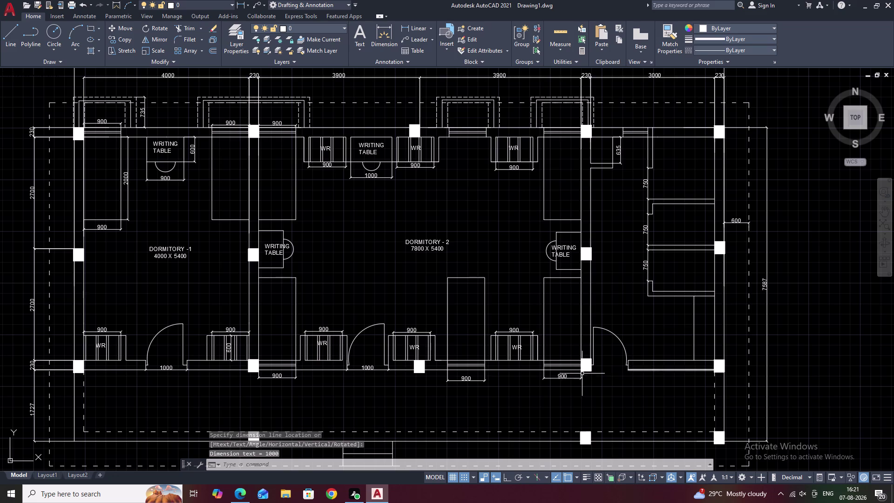
scroll(up, 3)
key(space)
scroll(up, 3)
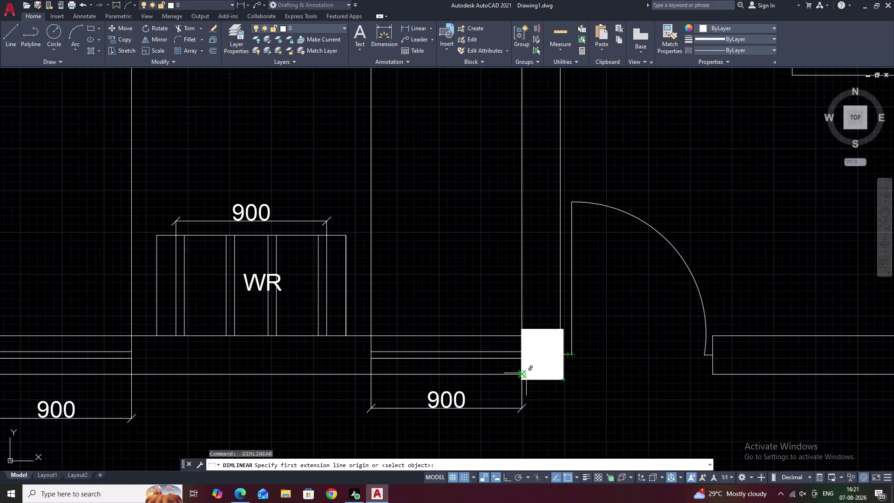
click(564, 373)
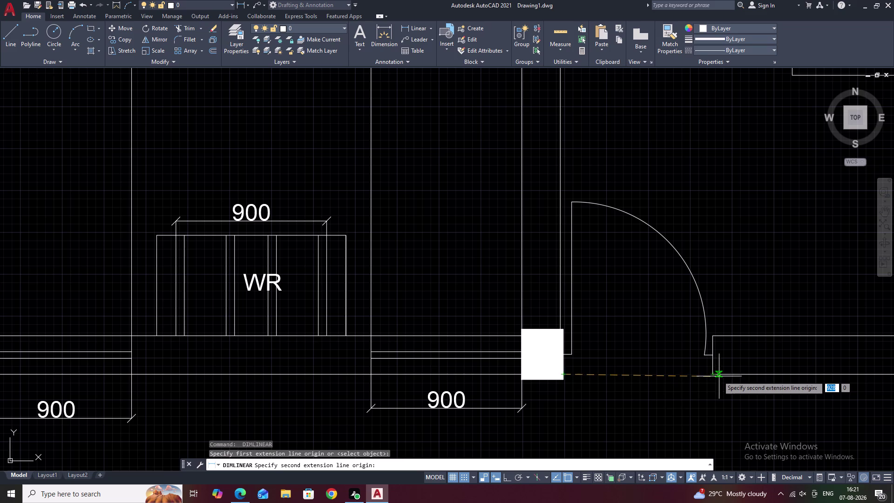
click(717, 376)
key(Escape)
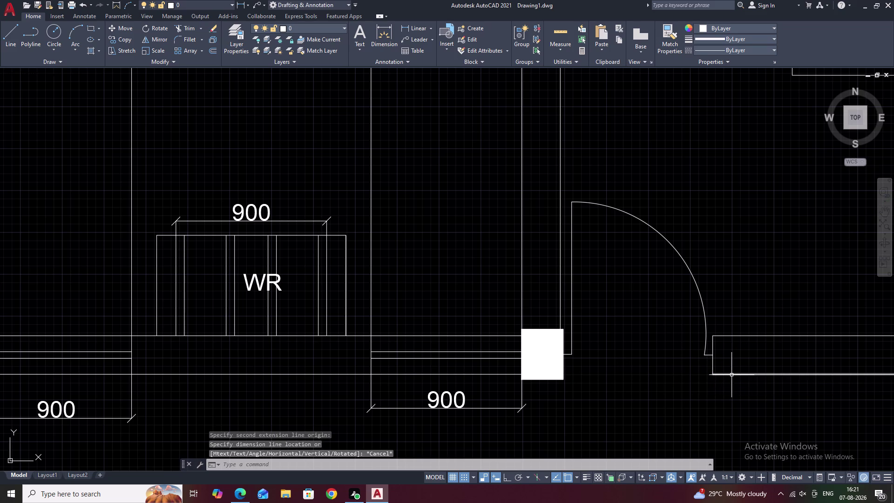
middle_drag(696, 378, 689, 361)
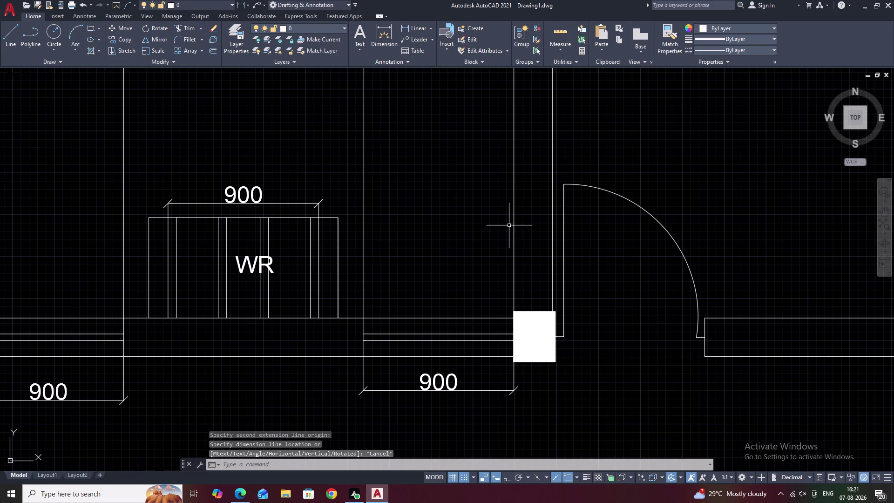
scroll(down, 3)
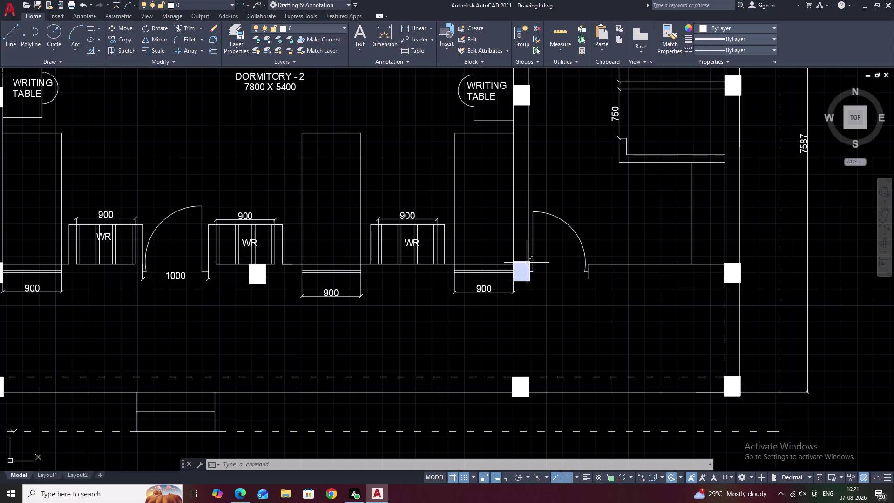
click(421, 31)
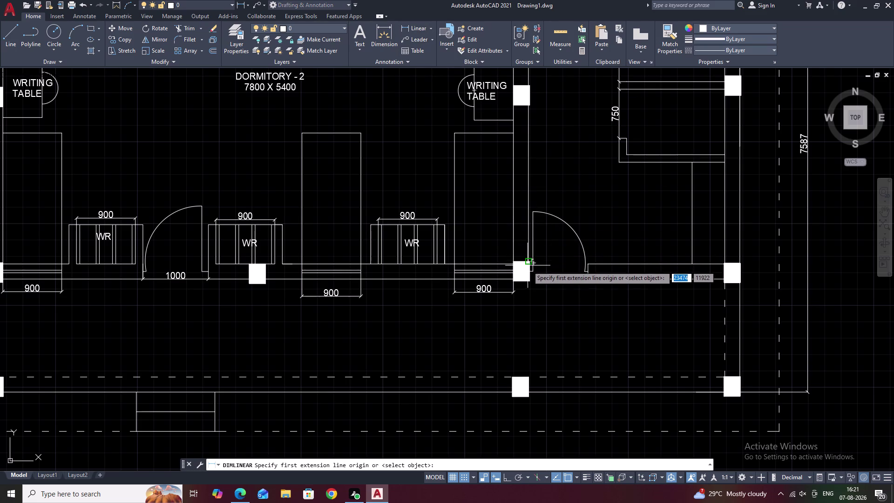
click(527, 280)
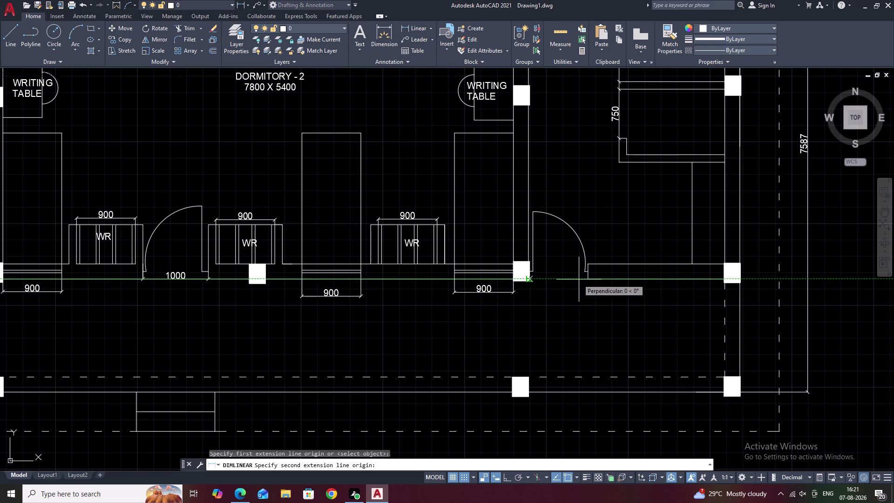
click(588, 280)
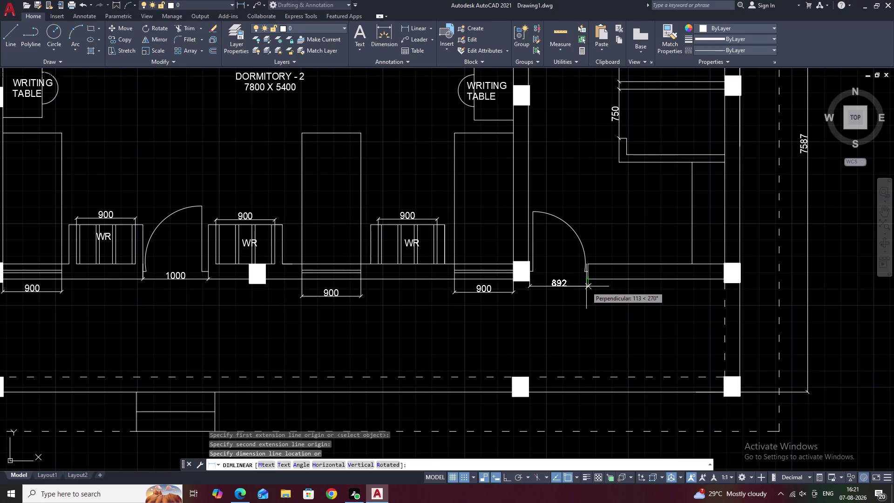
key(Escape)
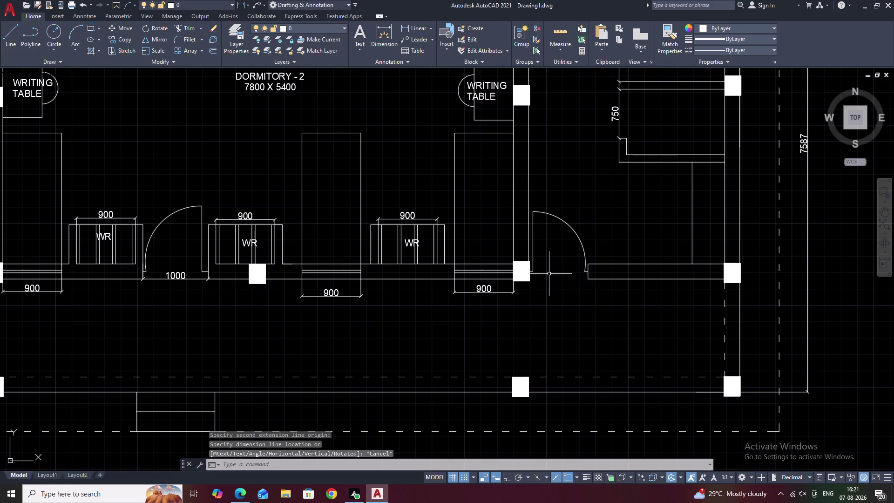
scroll(up, 3)
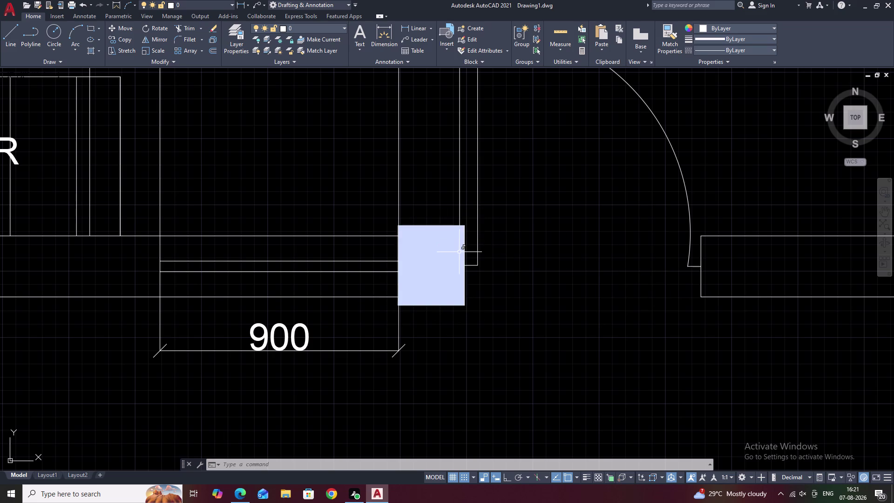
key(Escape)
text(DLI)
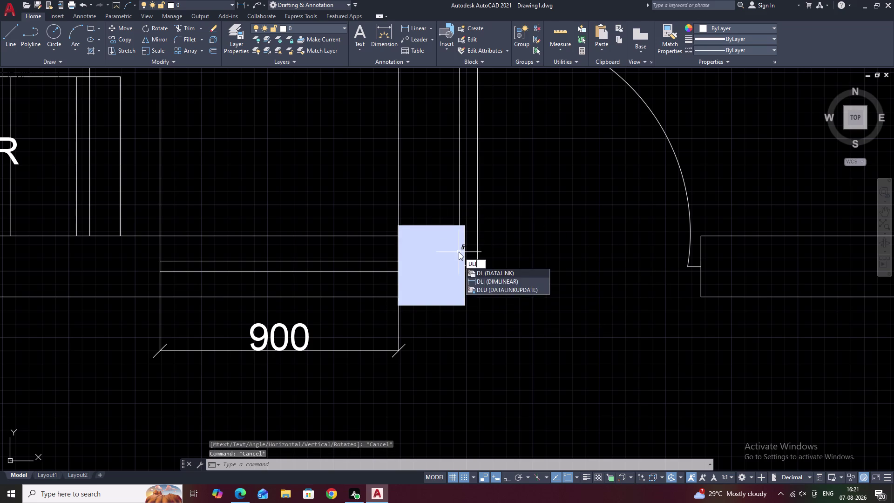
key(space)
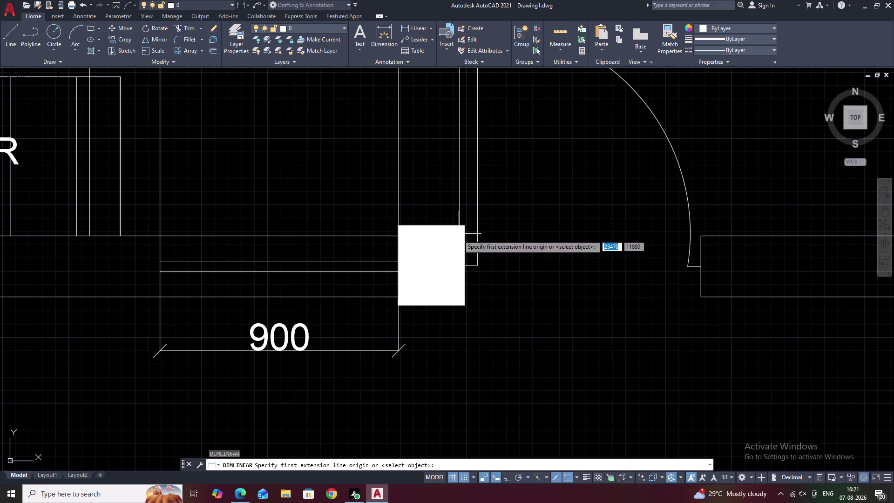
click(456, 298)
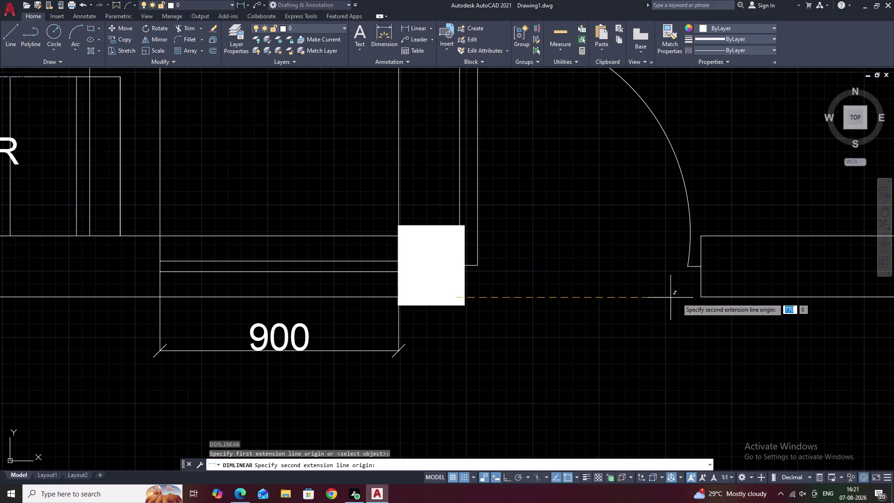
click(704, 296)
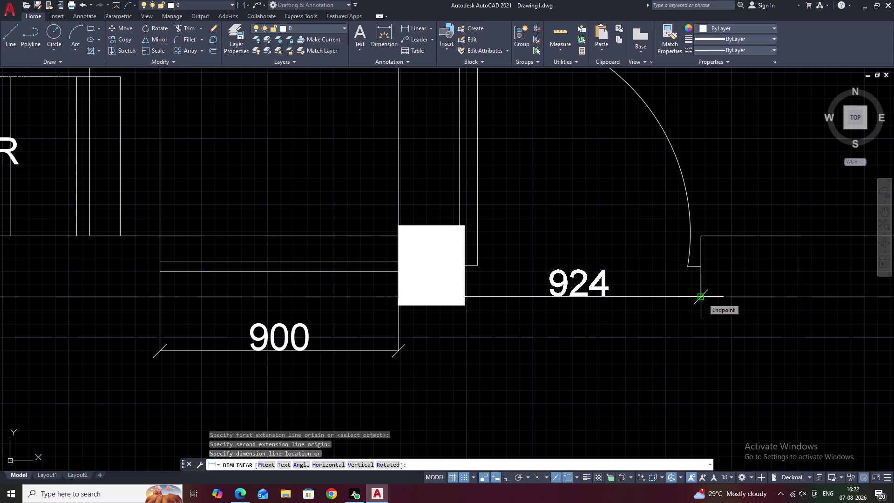
key(Escape)
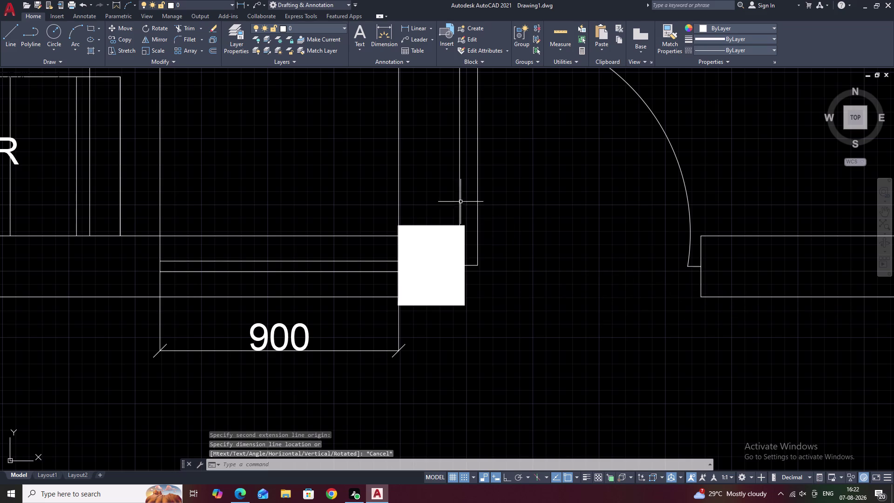
scroll(down, 3)
middle_drag(543, 265, 454, 250)
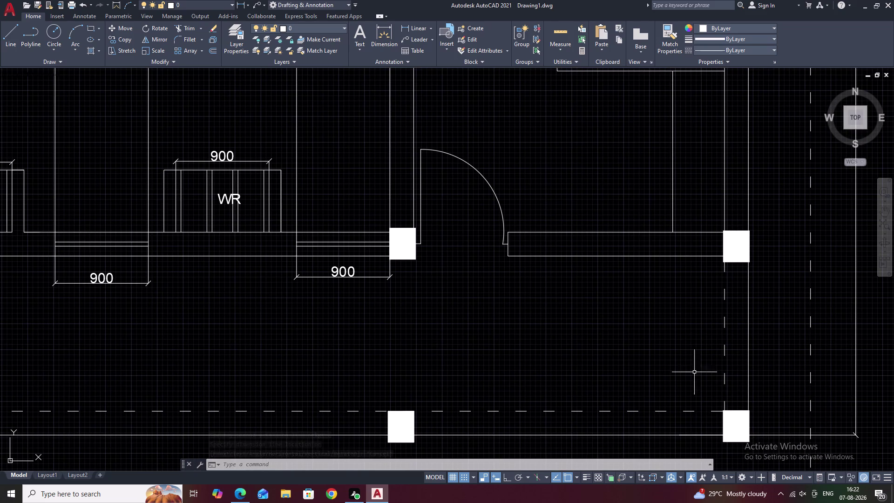
click(404, 243)
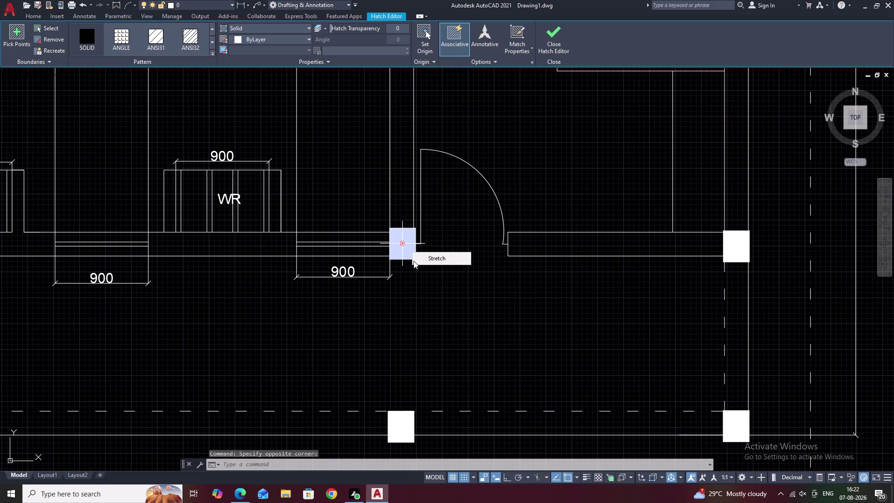
Erase the solid hatch from the column beside the Dormitory-2 corner door.
scroll(down, 3)
scroll(down, 3)
scroll(down, 3)
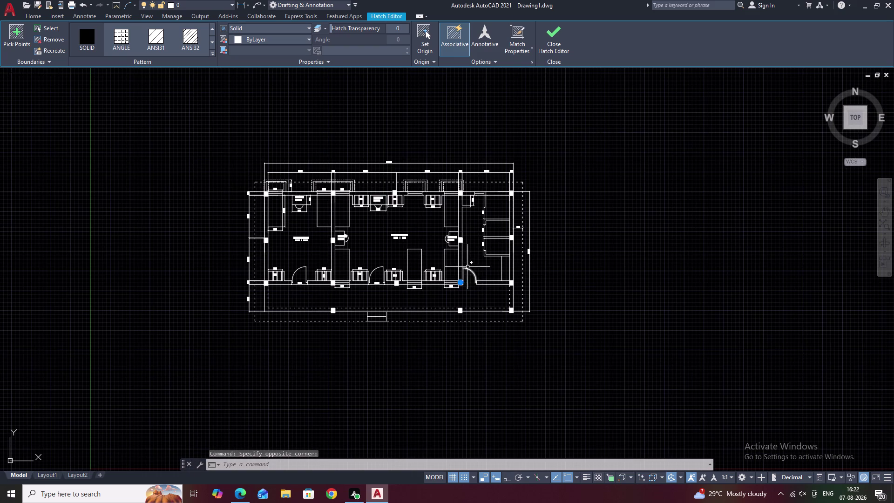
scroll(up, 3)
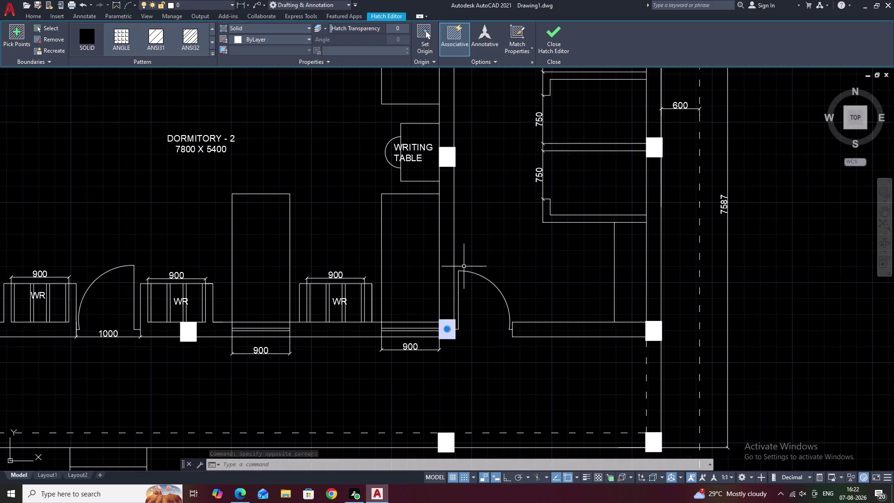
text(E)
key(space)
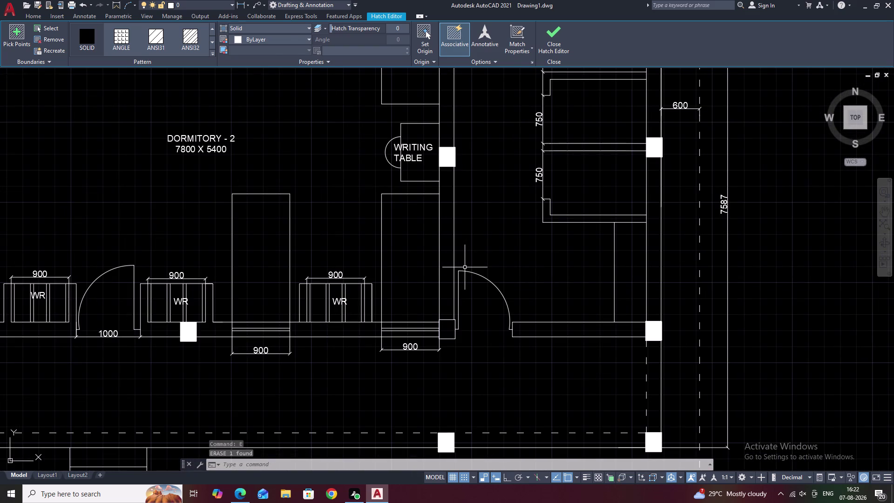
middle_drag(467, 351, 461, 331)
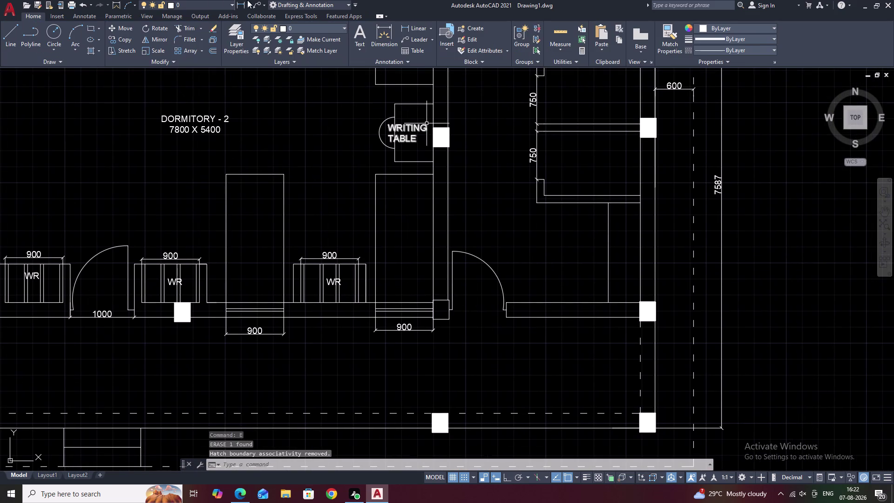
click(419, 29)
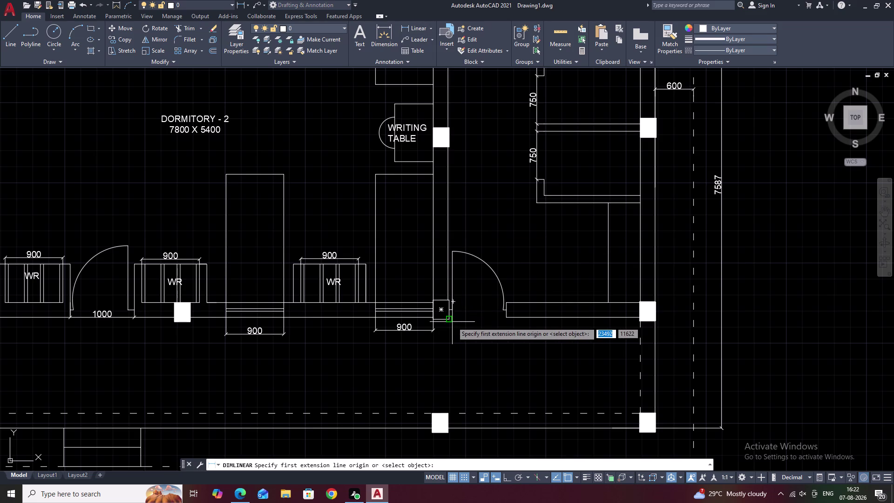
Dimension the doorway from the column edge to the far jamb, restarting after an 892 attempt.
click(449, 319)
click(507, 318)
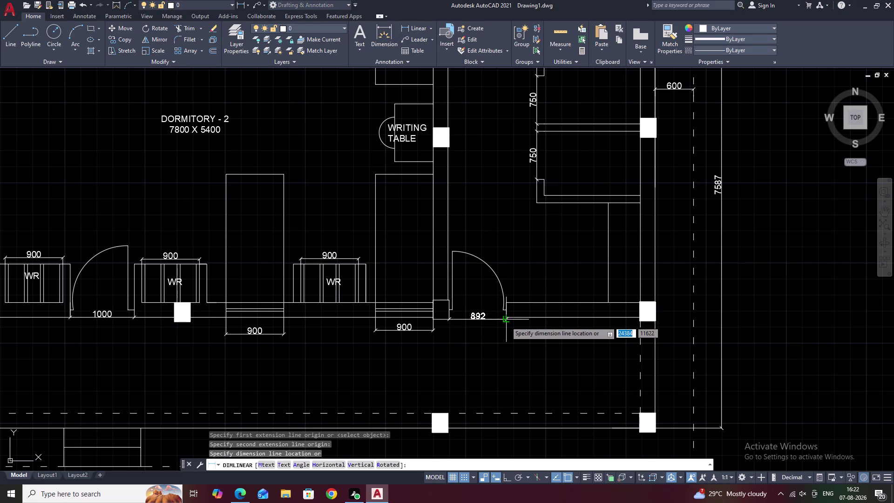
key(Escape)
middle_drag(499, 314, 464, 315)
scroll(up, 3)
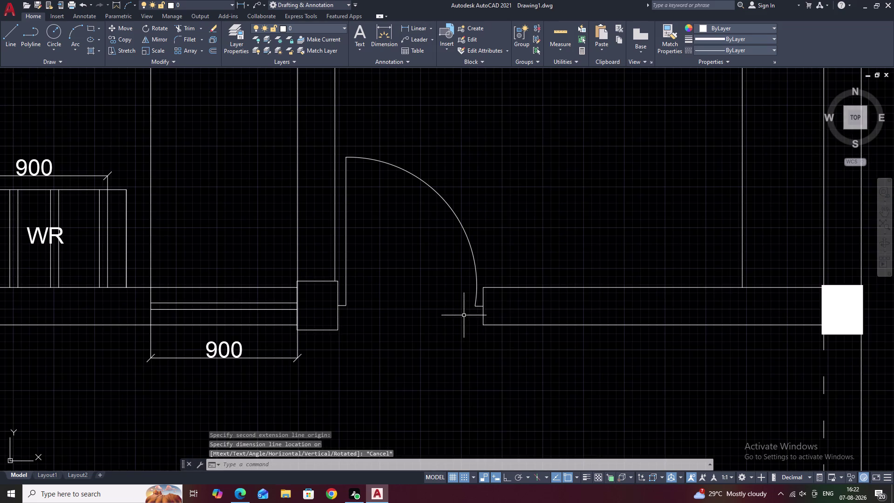
middle_drag(462, 317, 470, 302)
key(space)
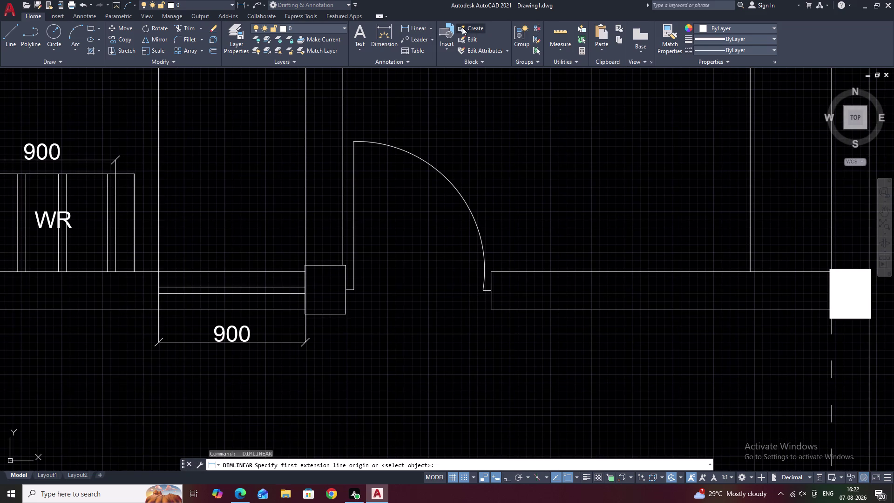
click(415, 26)
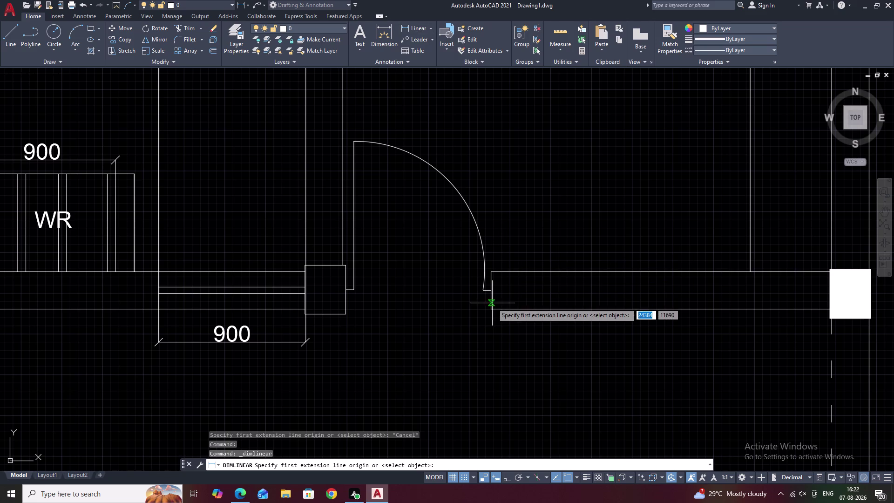
click(493, 309)
Erase the door swing arc, then undo to restore it.
click(343, 314)
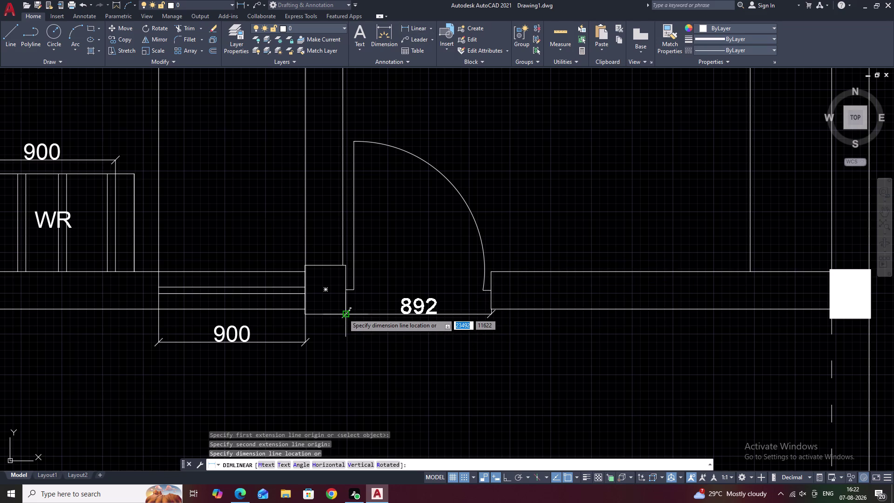
key(Escape)
click(470, 206)
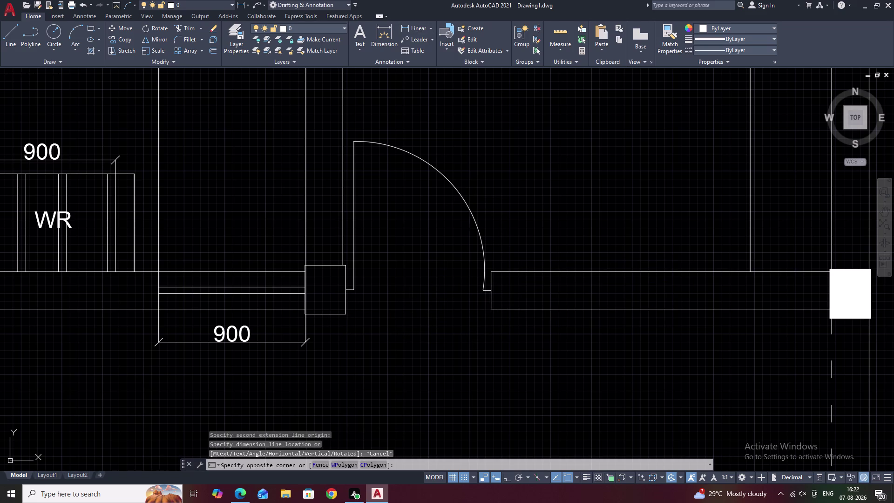
click(468, 209)
text(E)
key(space)
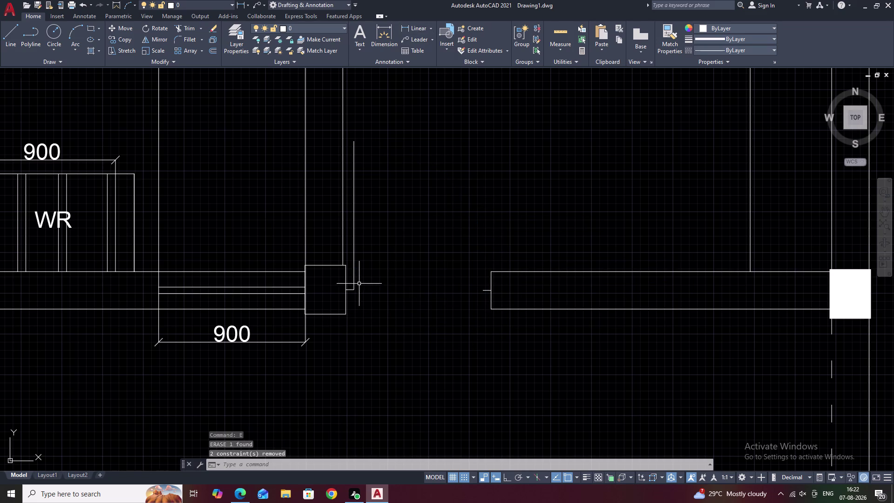
click(354, 265)
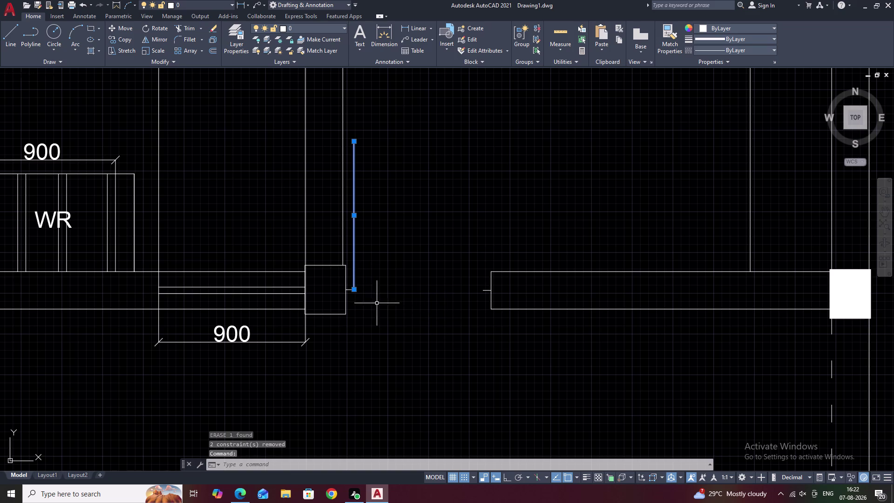
key(e)
key(Escape)
key(ctrl+z)
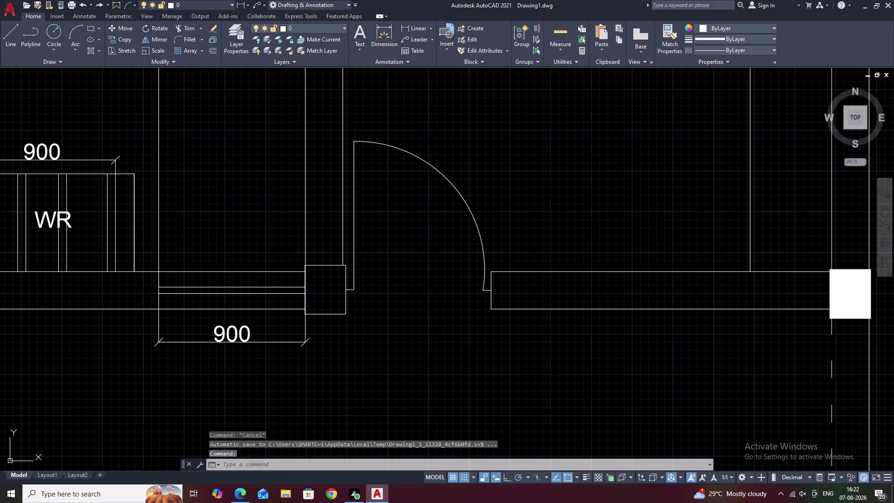
Erase the small square block beside the door.
click(344, 301)
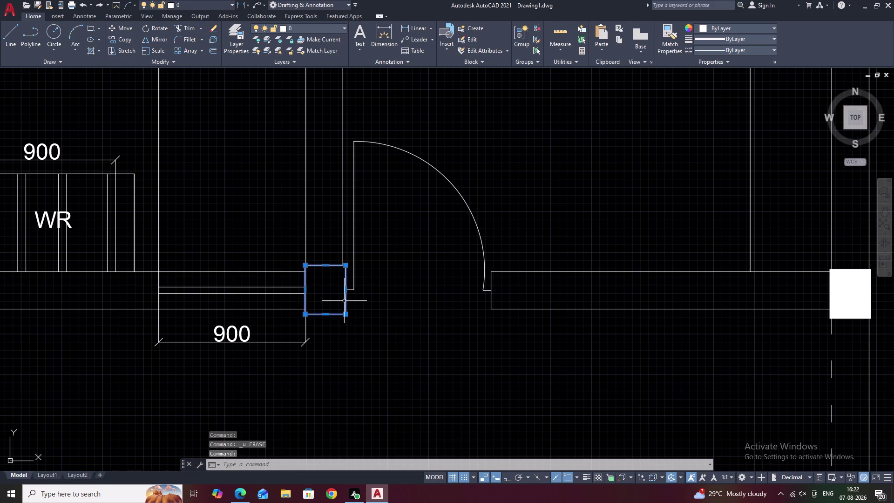
text(E)
key(space)
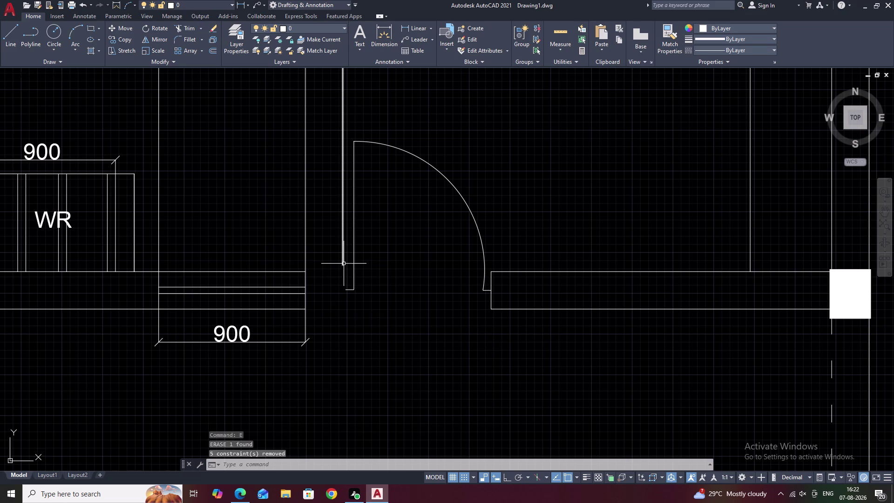
key(Escape)
Fillet the lower wall line and the door-side wall line into a closed corner.
text(F)
key(space)
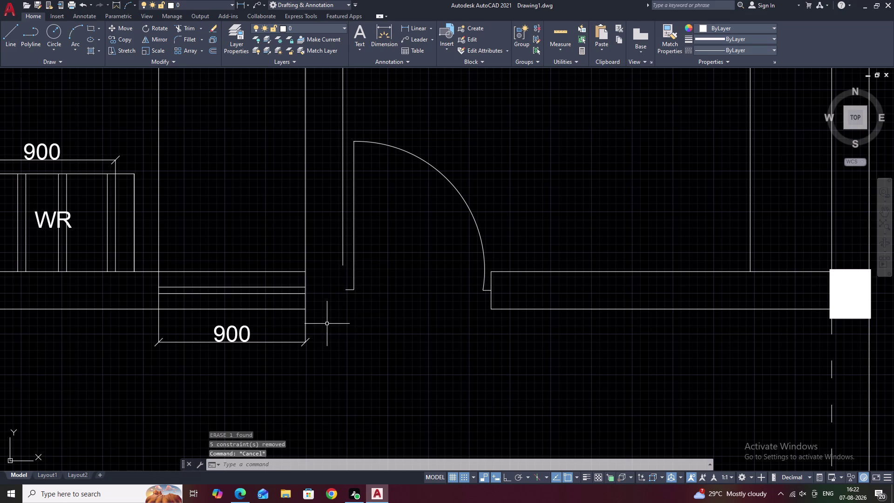
click(288, 309)
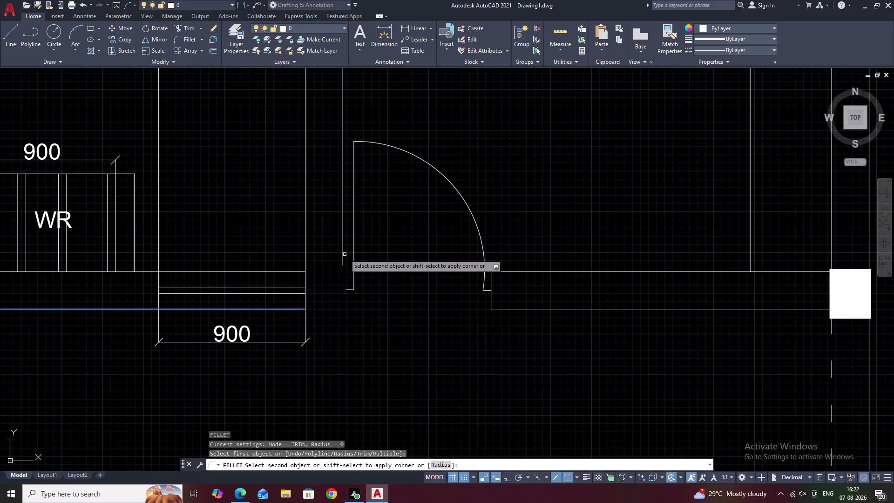
click(343, 249)
key(Escape)
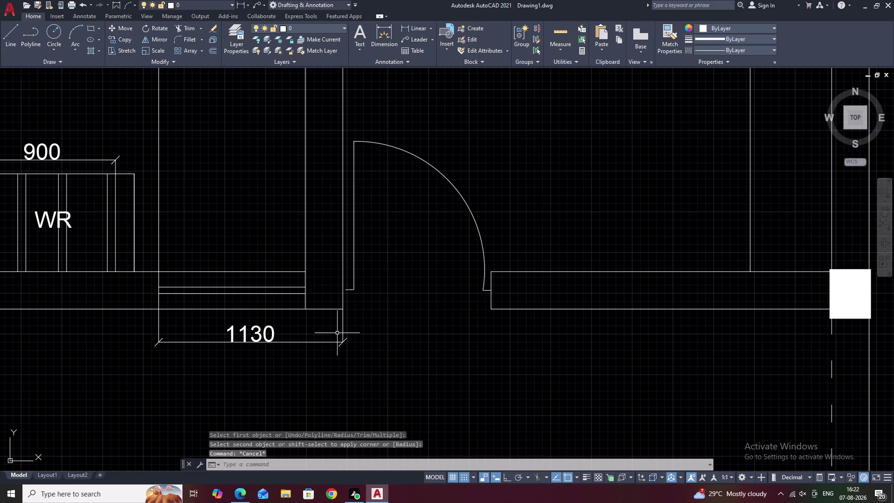
Grip-stretch the 1130 dimension back to 900.
click(346, 342)
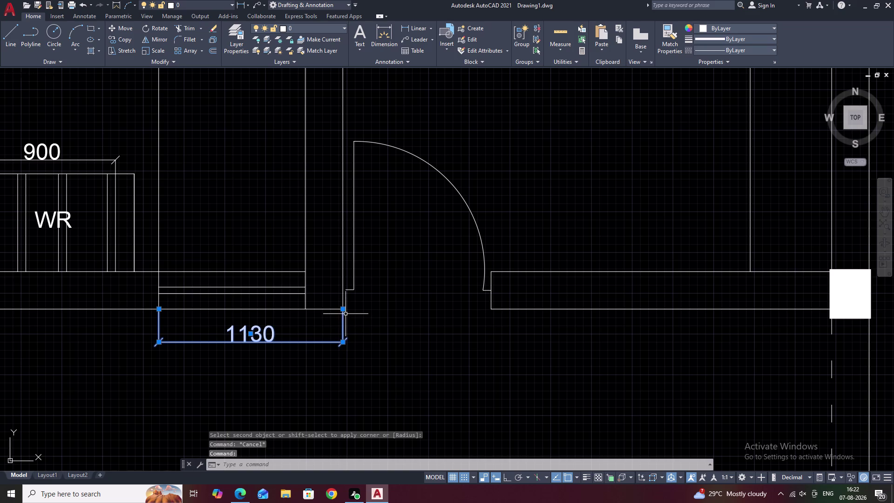
click(344, 310)
click(304, 307)
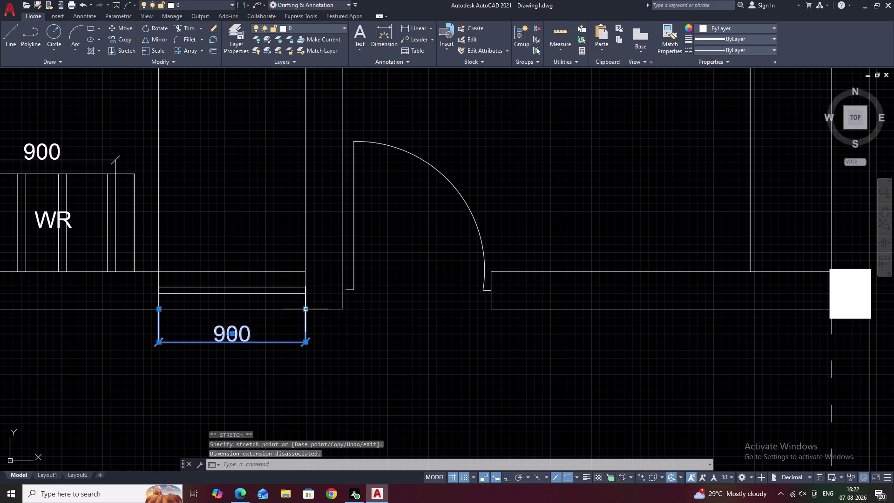
key(Escape)
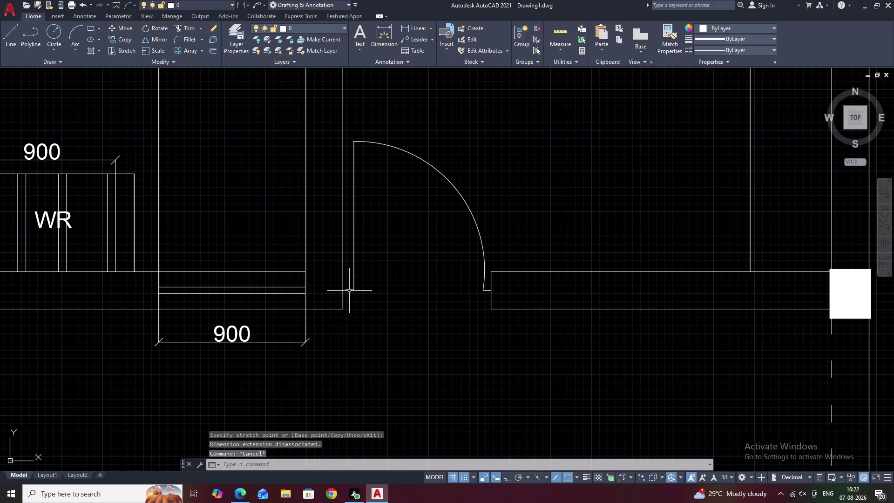
Extend the short wall line to the door jamb.
text(EX)
key(space)
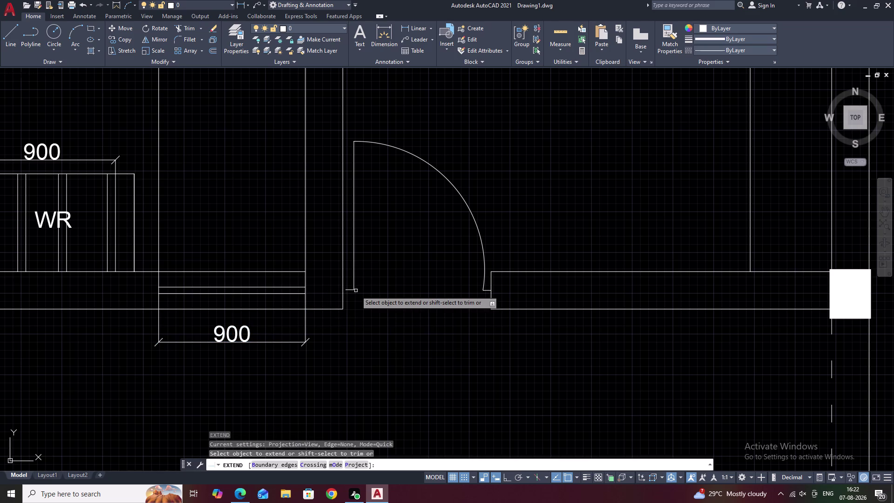
click(350, 290)
key(Escape)
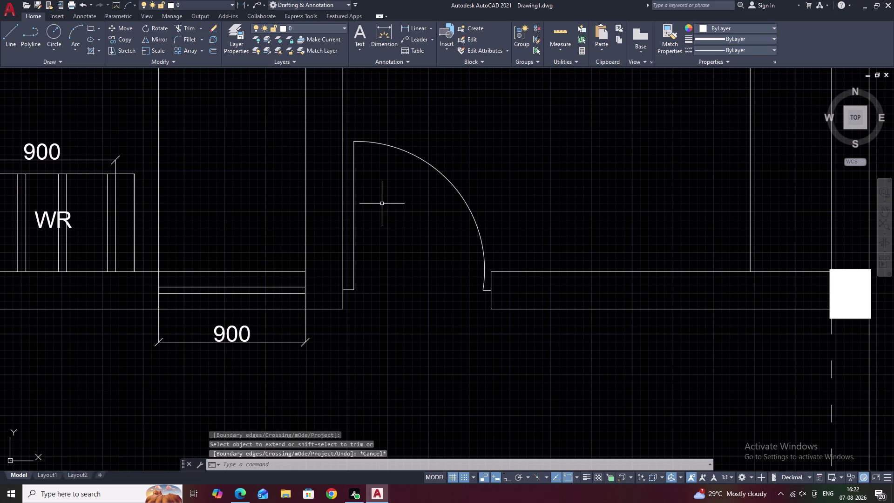
click(412, 28)
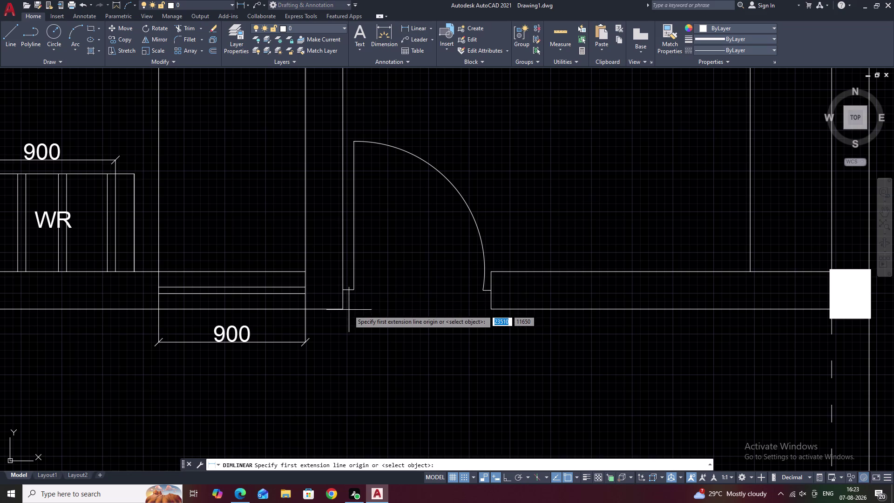
Dimension the opening between the two door jambs as 910, placed below.
click(344, 310)
click(493, 308)
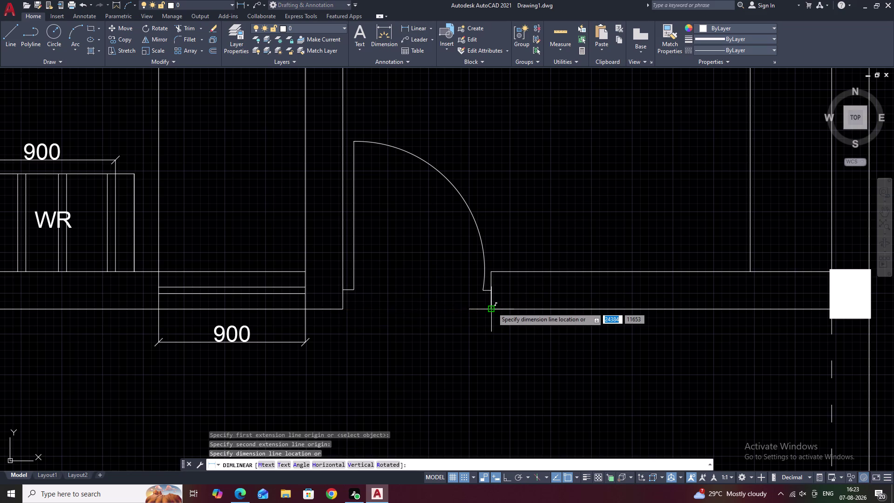
click(492, 341)
key(Escape)
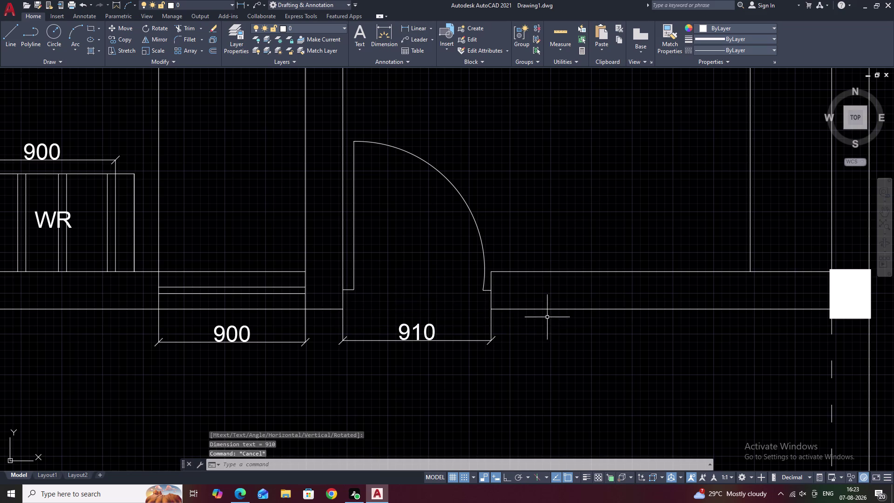
Start a rectangle with its first corner below the door.
text(RE)
text(C)
key(space)
click(453, 386)
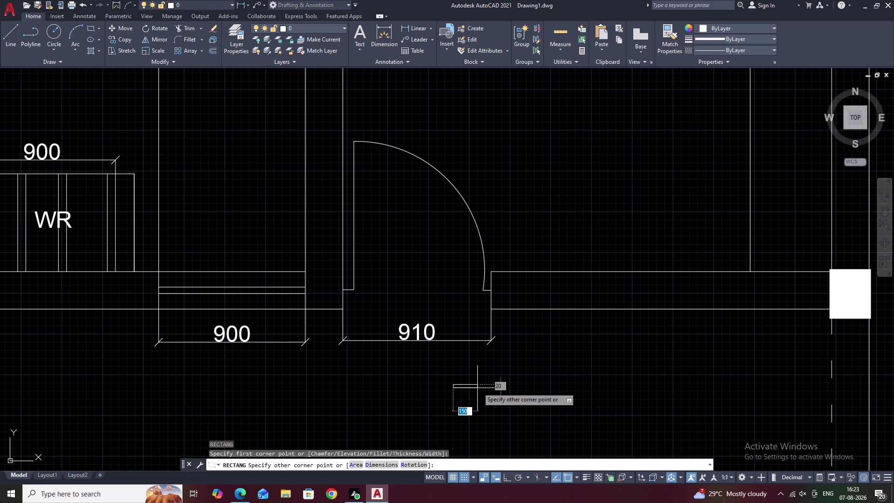
Draw a 250 by 300 rectangle and move it to the old block's position.
text(D 250)
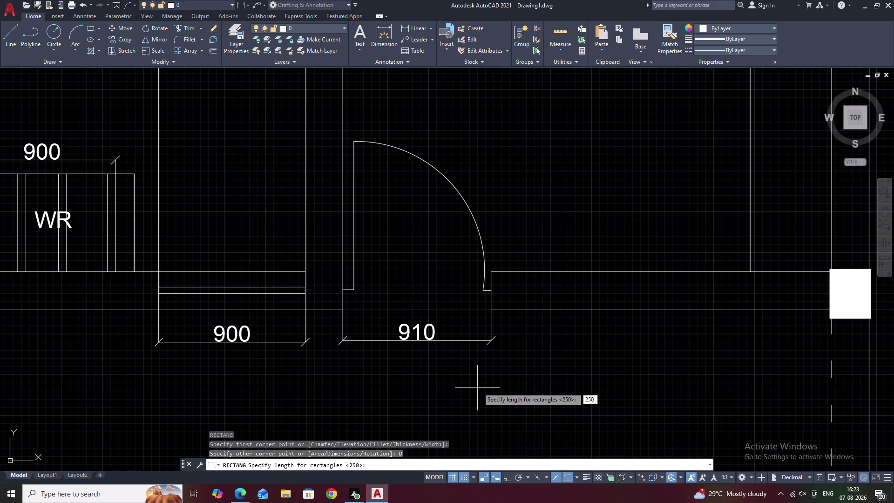
key(space)
key(space)
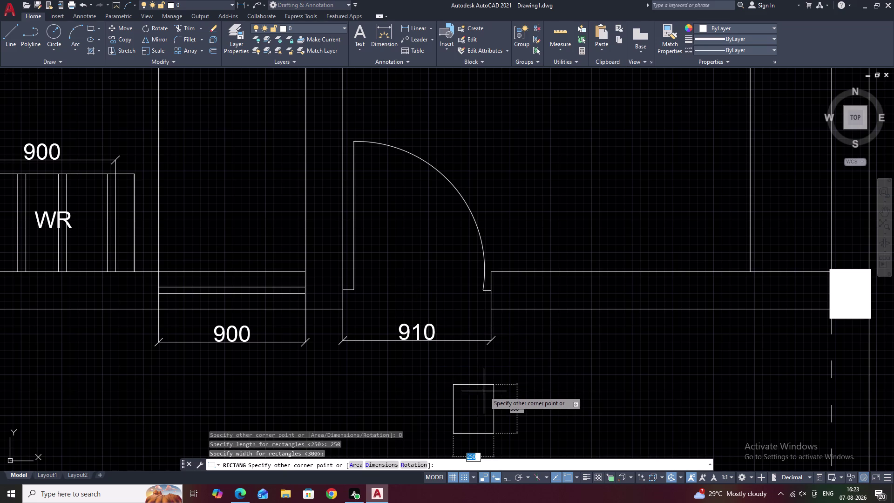
click(484, 394)
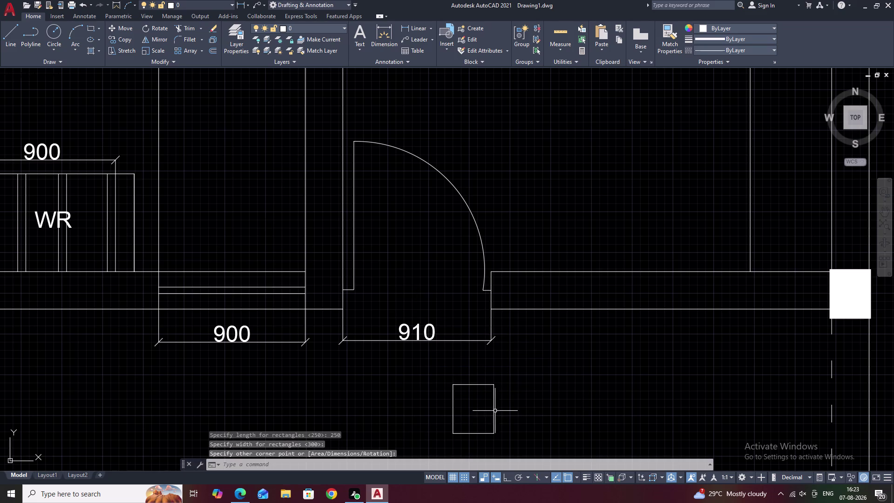
click(494, 412)
text(M)
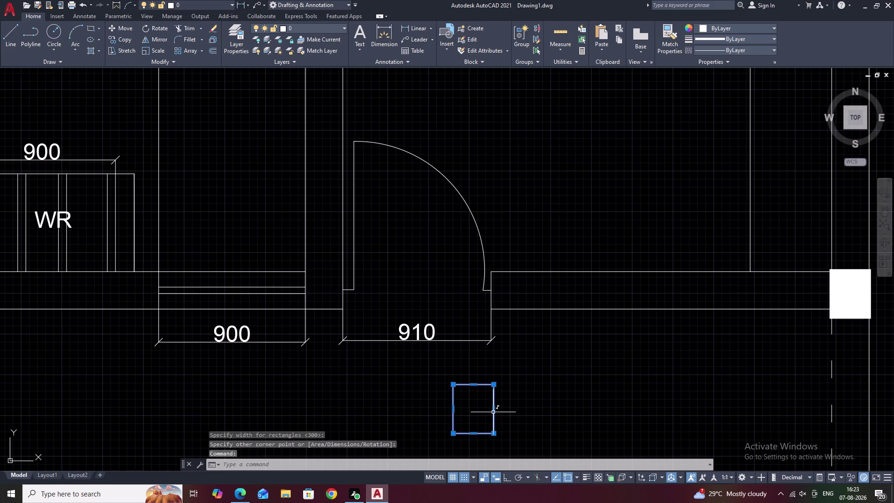
key(space)
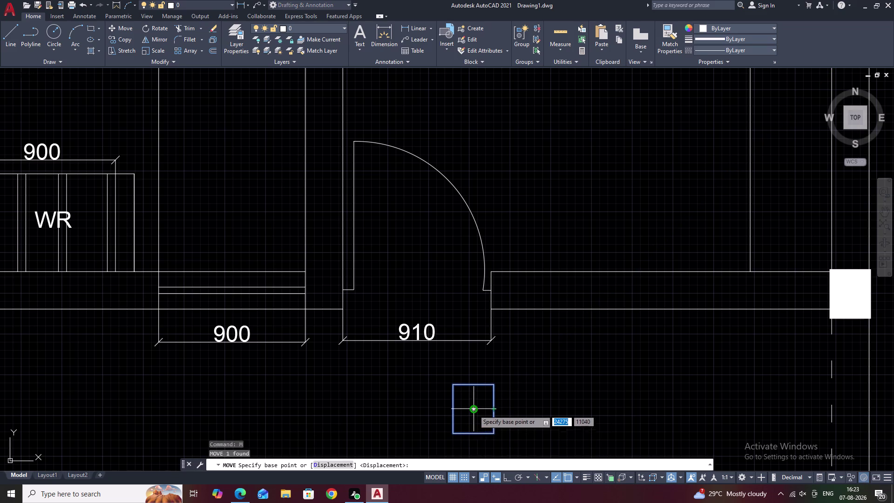
click(474, 409)
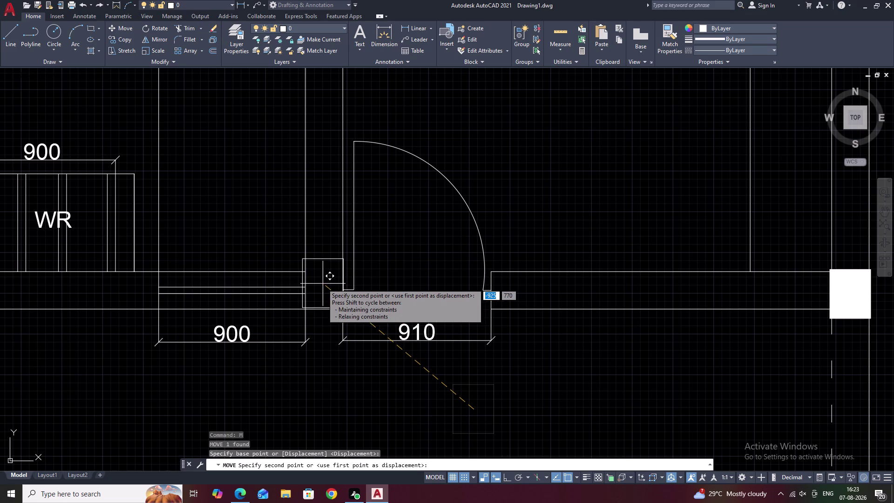
click(325, 285)
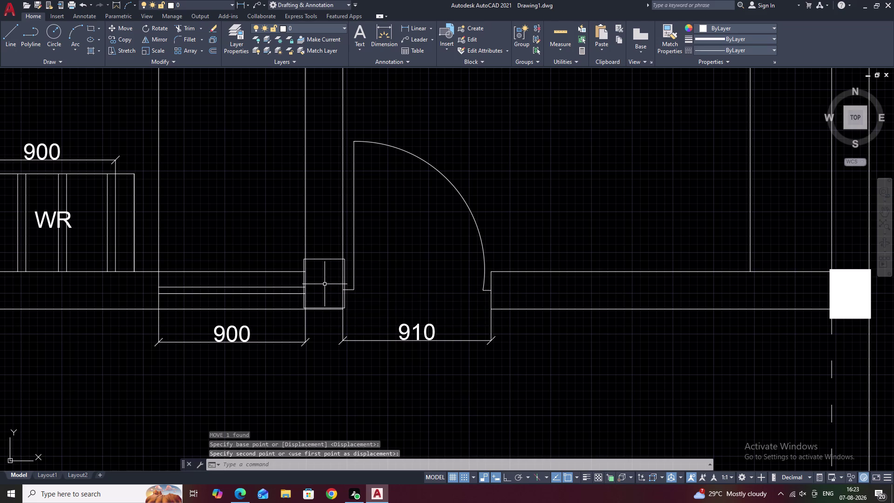
Start a solid hatch on the column square, then cancel and undo it.
key(Escape)
text(H)
key(space)
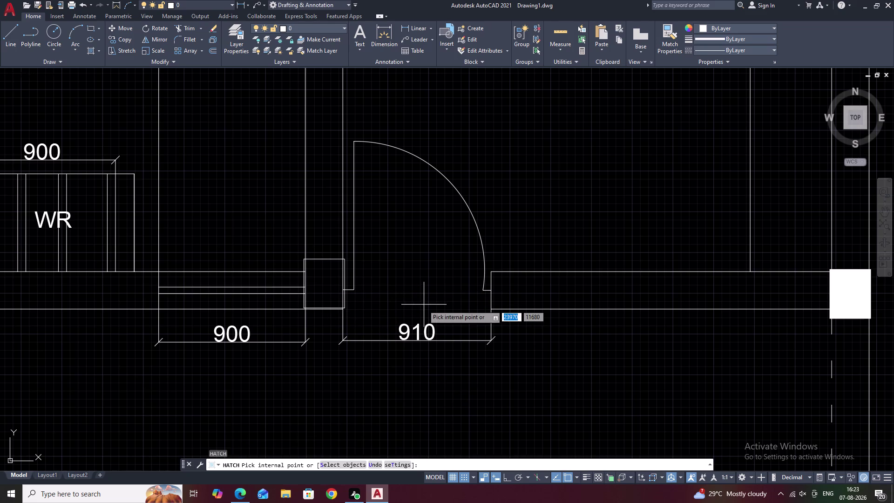
click(91, 33)
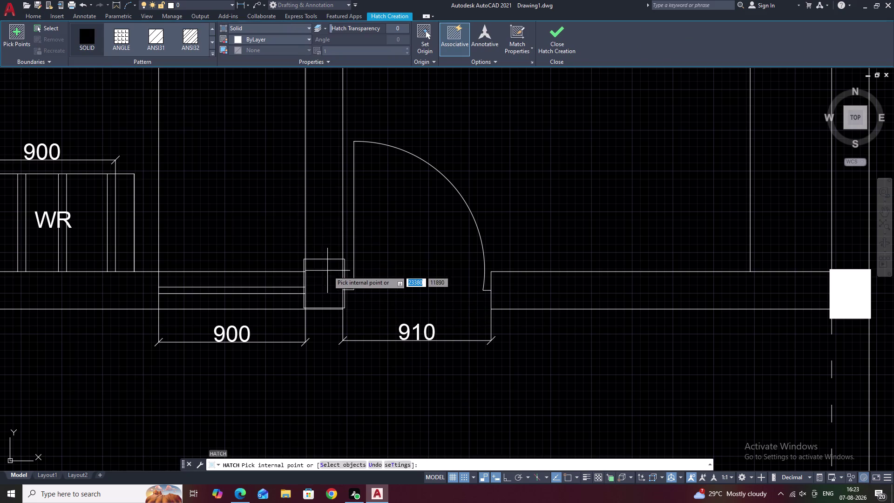
scroll(up, 3)
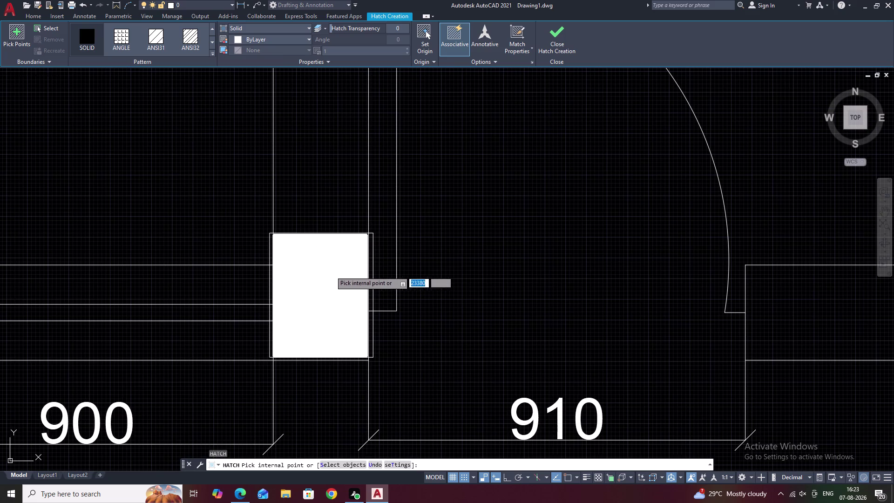
click(344, 262)
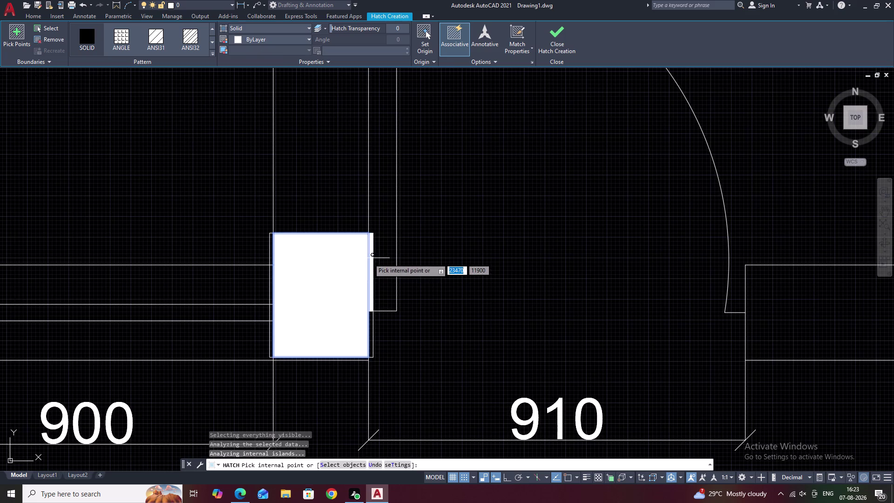
click(369, 258)
key(Escape)
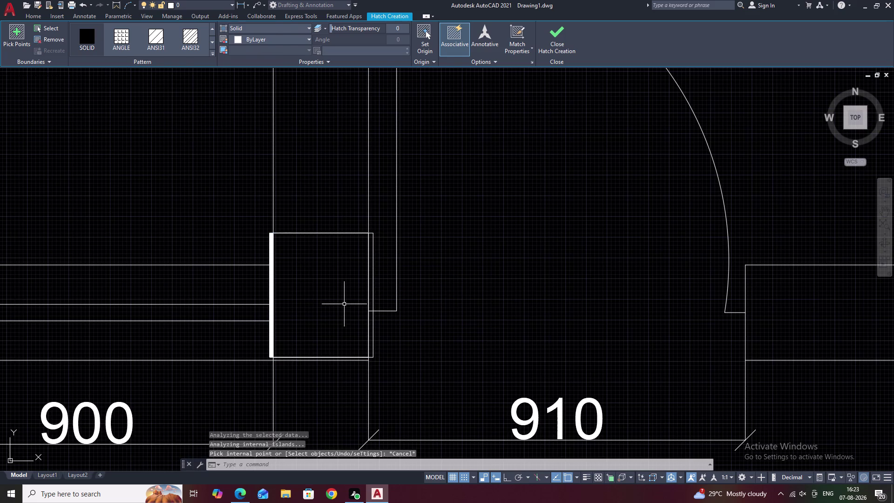
key(ctrl+z)
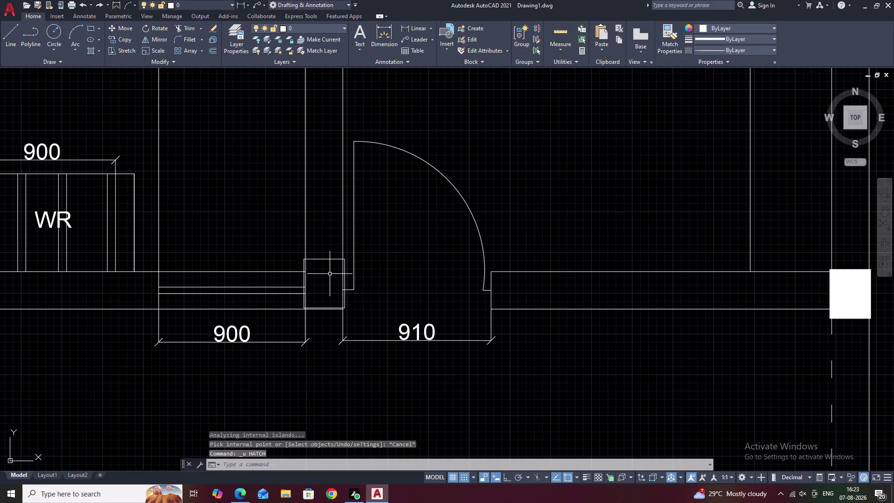
Undo the last change and window-select the square column outline below the openings.
key(ctrl+z)
click(469, 397)
right_click(469, 397)
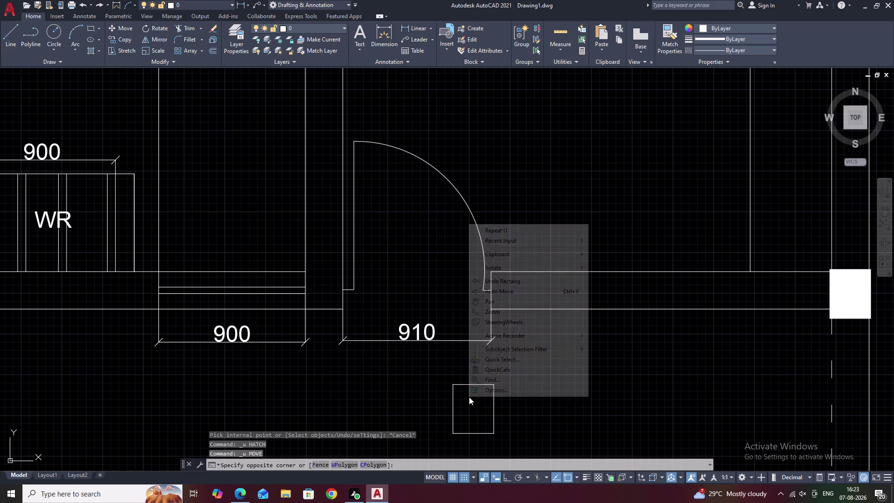
key(Escape)
drag(494, 380, 440, 442)
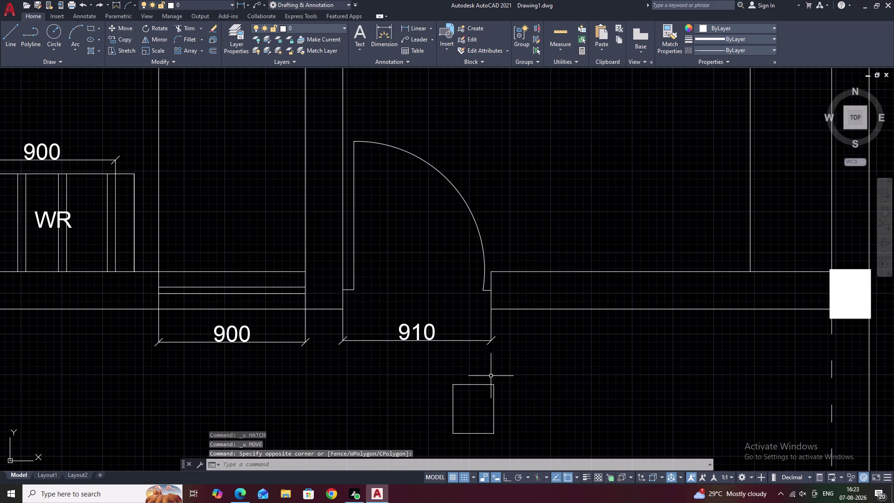
drag(477, 374, 478, 454)
Move the column square by its corner onto the wall junction beside the 910 opening.
text(M)
key(space)
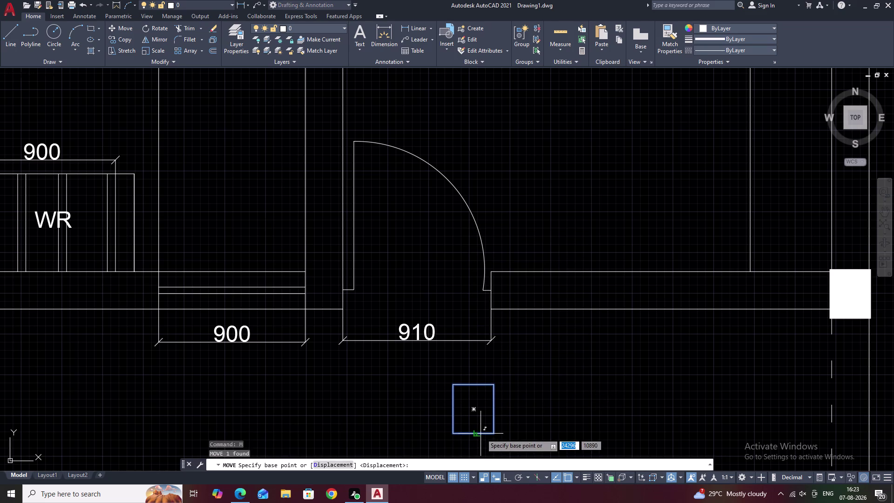
click(473, 410)
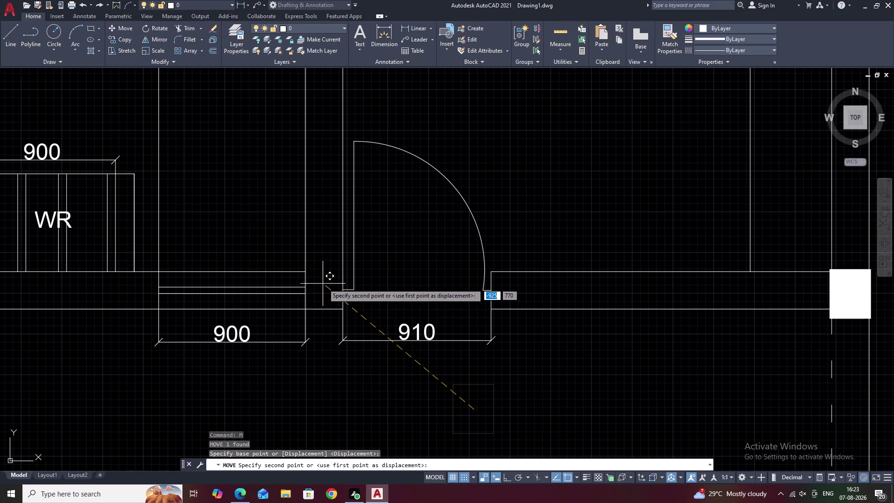
scroll(up, 3)
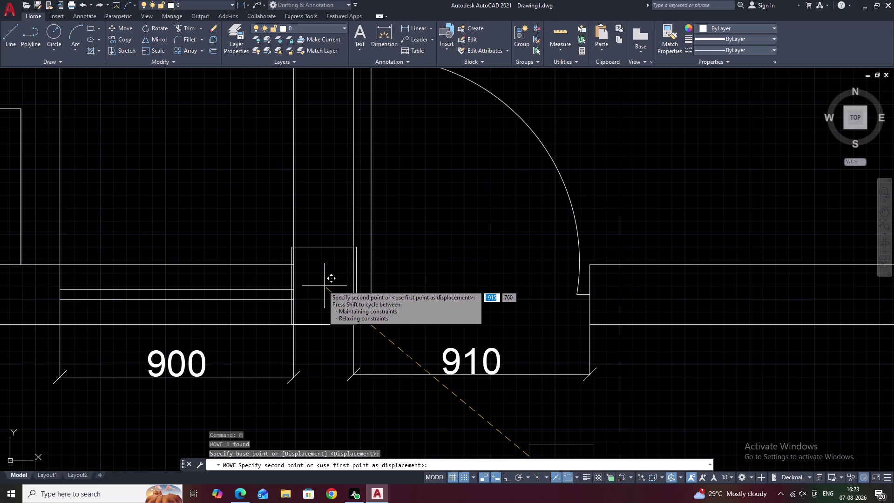
click(323, 286)
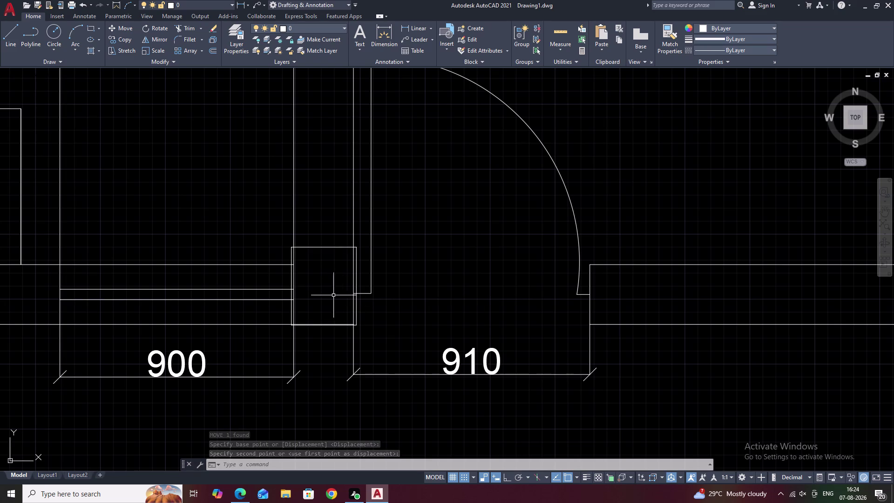
text(TR)
key(space)
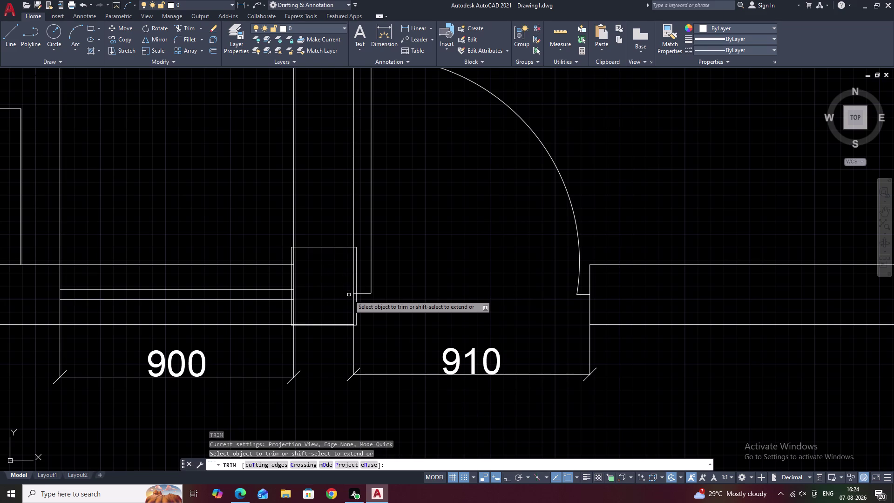
Trim away the wall lines running through the column square.
click(353, 280)
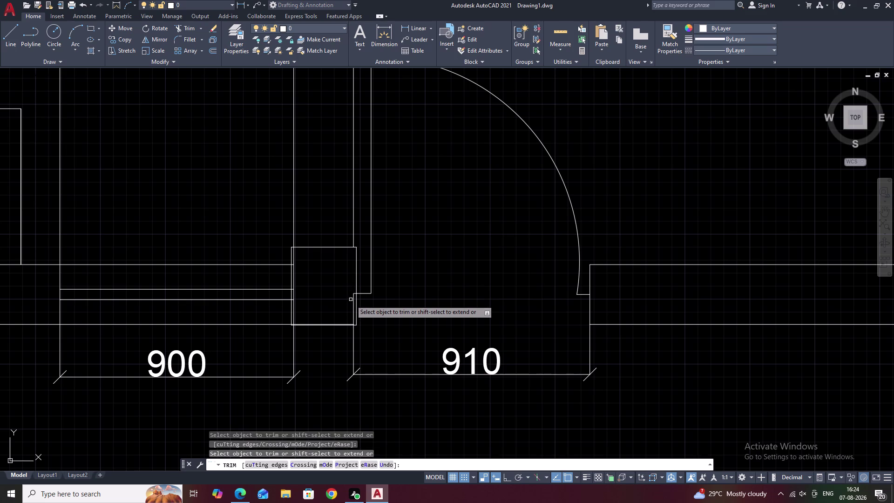
click(353, 306)
click(293, 304)
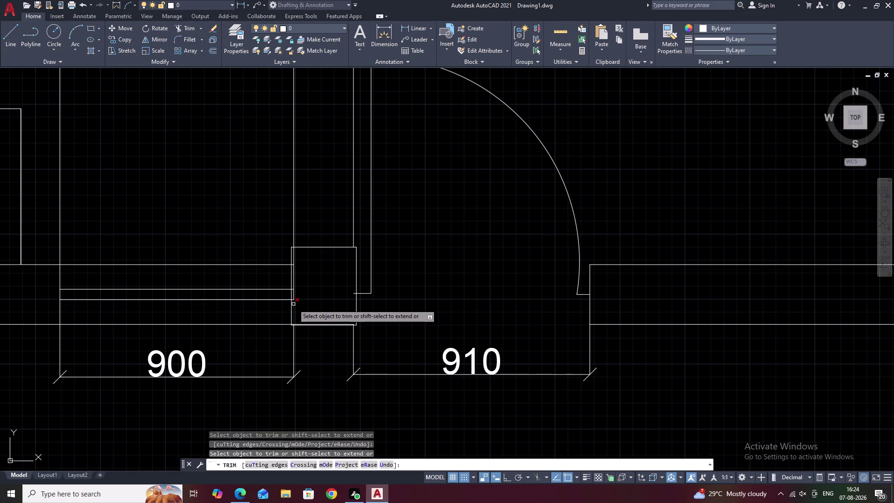
click(294, 255)
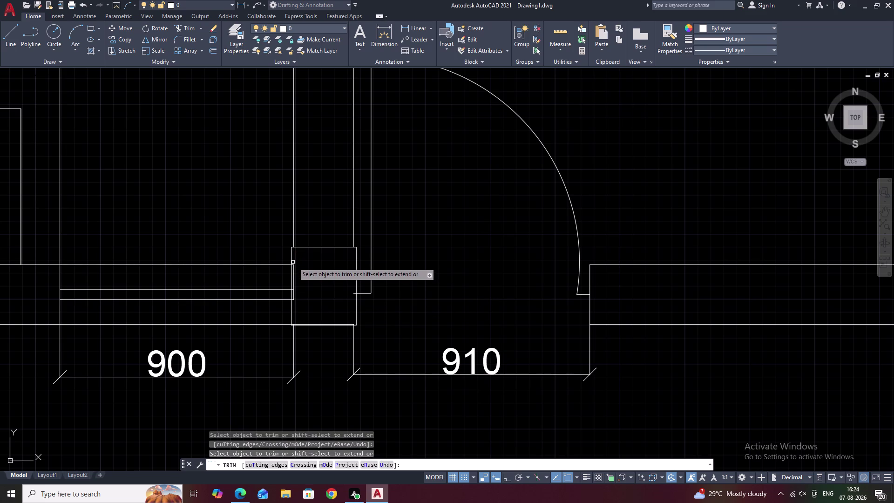
drag(293, 263, 293, 300)
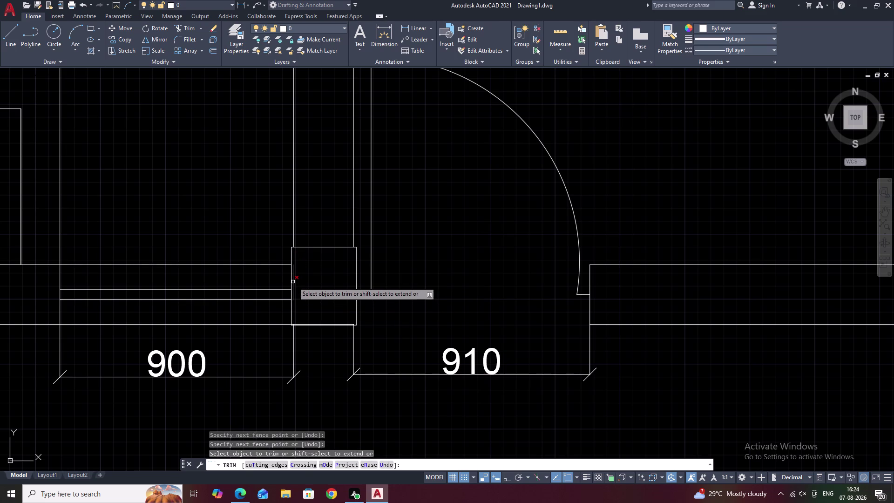
click(293, 282)
click(353, 294)
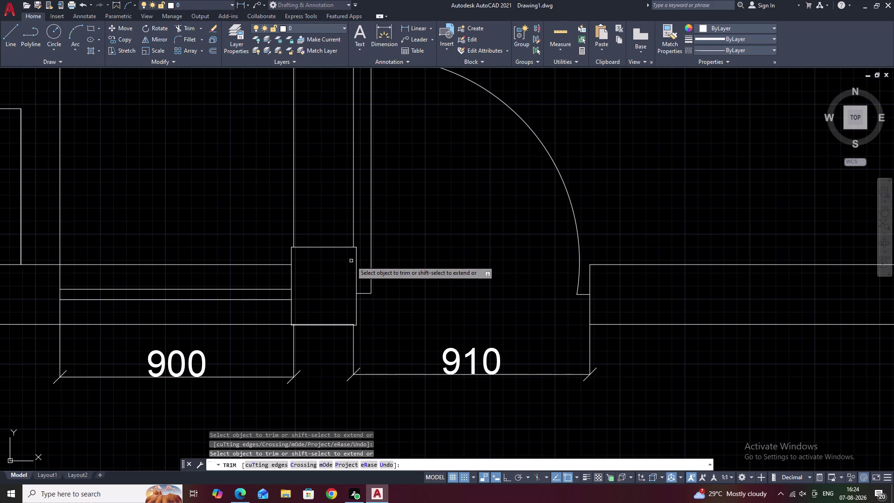
key(Escape)
Fill the column square with a solid white hatch.
text(H)
key(space)
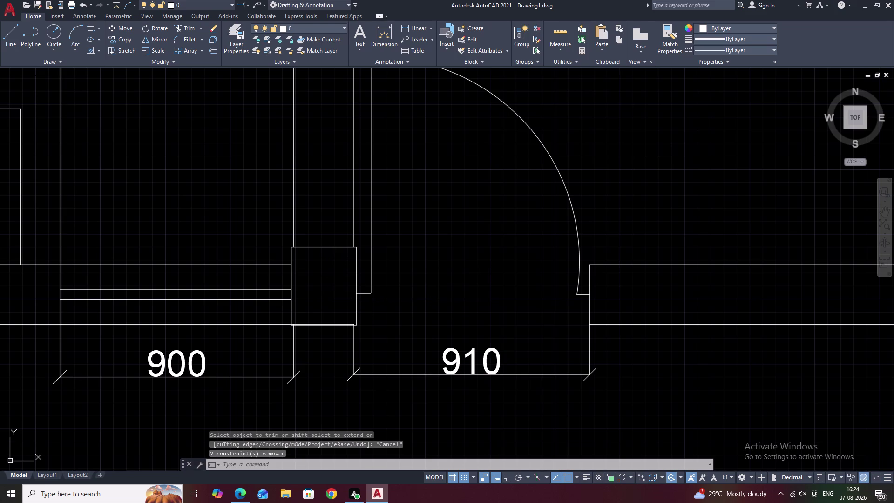
click(81, 33)
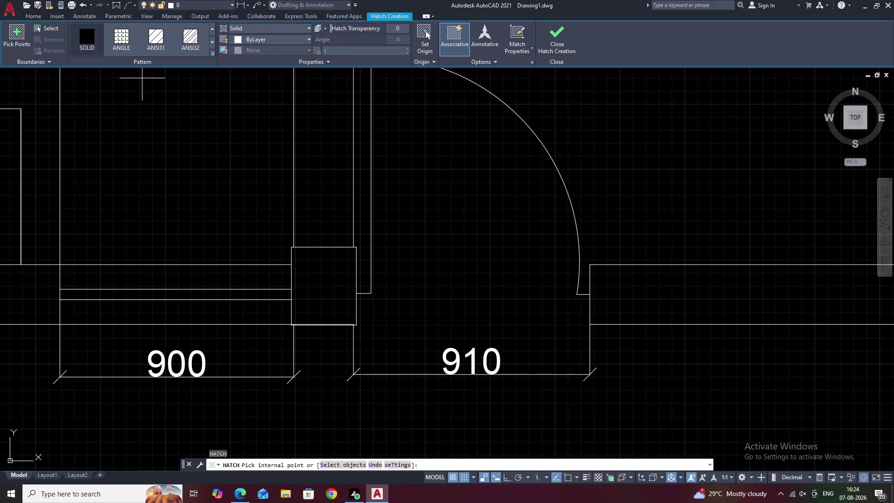
click(332, 295)
key(Escape)
Zoom out and pan to the bath and WC compartments of Dormitory - 2.
key(Escape)
scroll(down, 3)
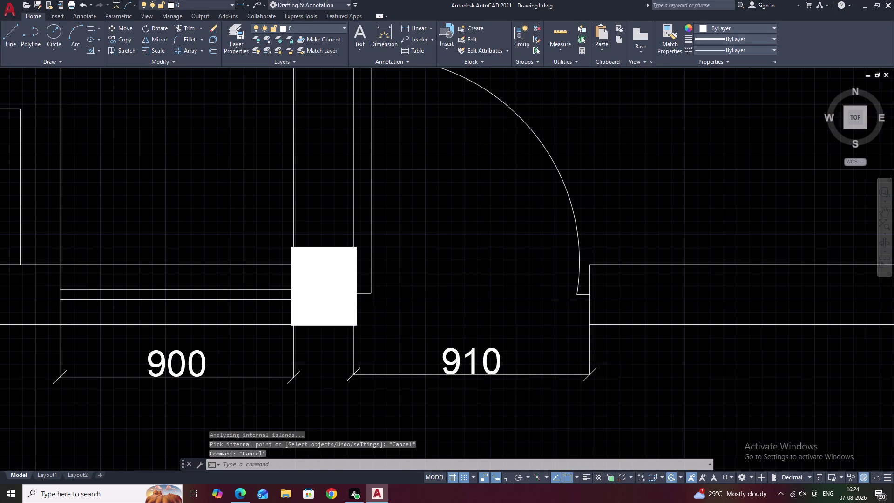
scroll(down, 3)
middle_drag(435, 287, 380, 285)
scroll(down, 3)
middle_drag(422, 292, 369, 331)
middle_drag(408, 300, 409, 339)
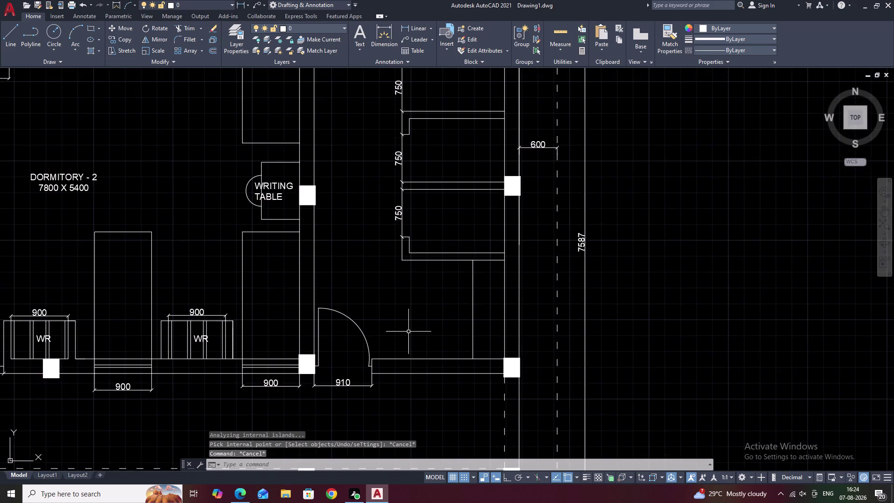
middle_drag(397, 312, 439, 329)
middle_drag(404, 302, 443, 325)
scroll(down, 3)
middle_drag(419, 287, 486, 308)
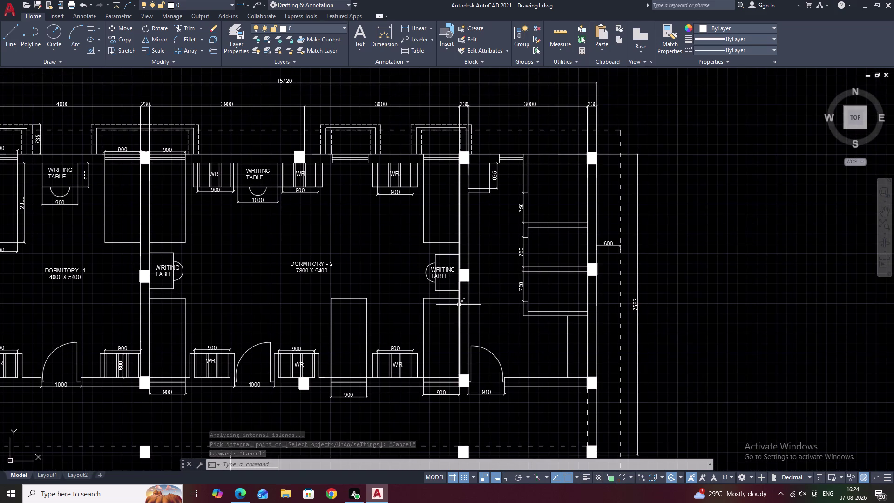
middle_drag(461, 305, 493, 310)
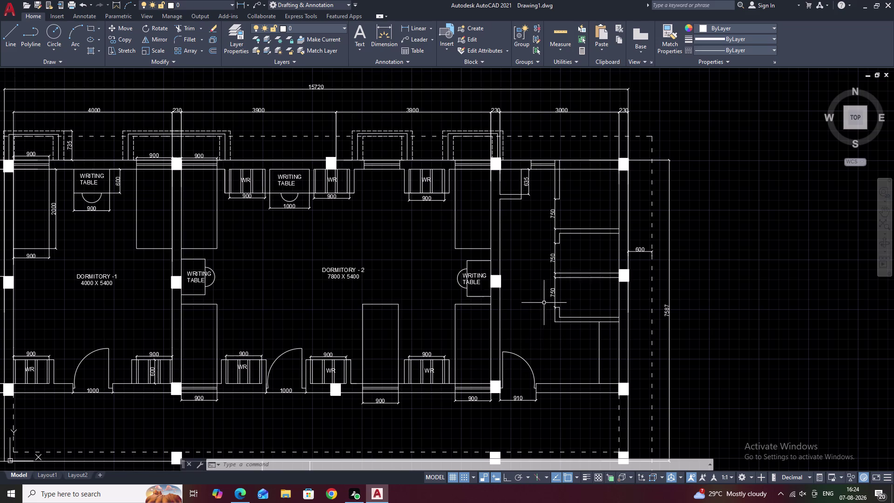
middle_drag(543, 300, 506, 386)
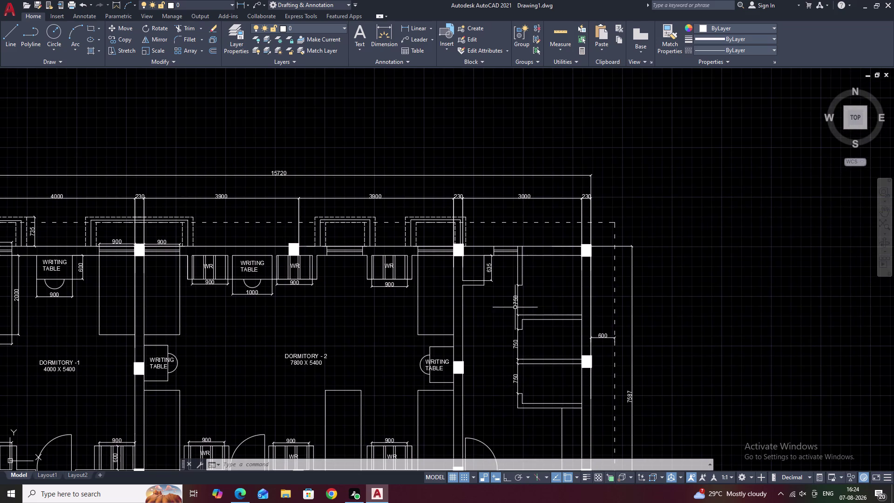
scroll(up, 3)
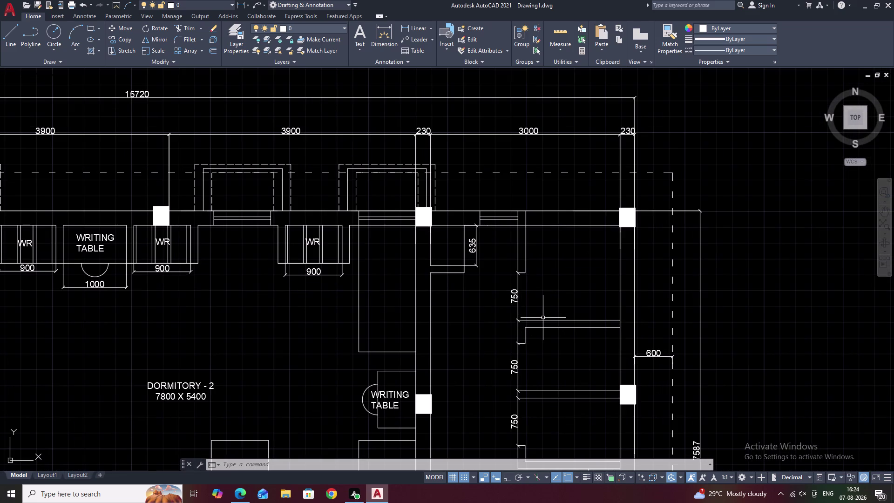
Place a centred multiline text label reading BATH in the upper compartment.
text(T)
key(space)
scroll(up, 3)
click(538, 243)
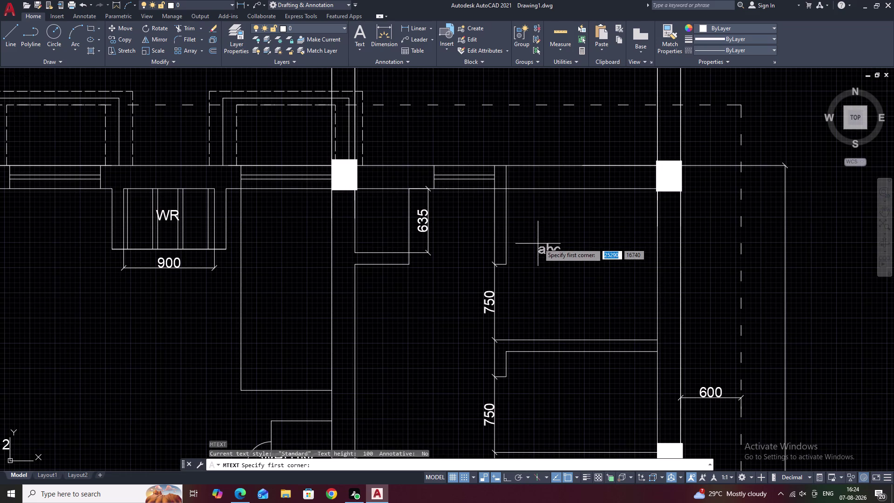
click(620, 248)
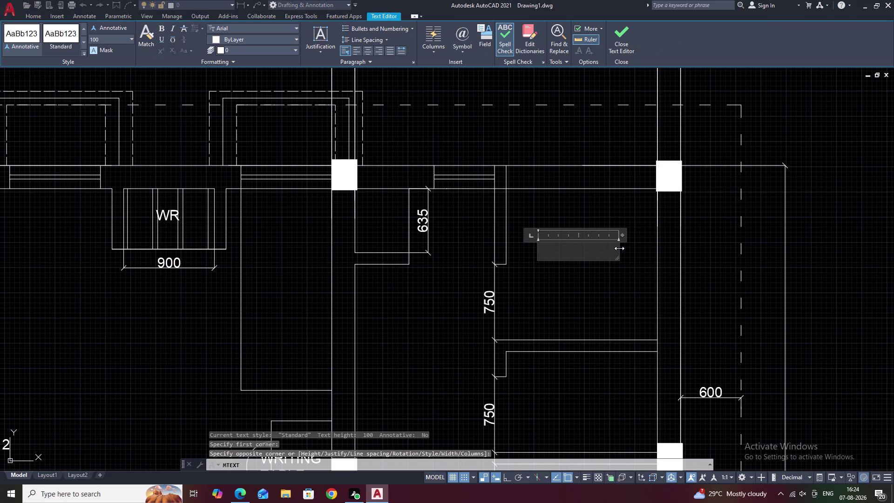
text(BATH)
click(366, 50)
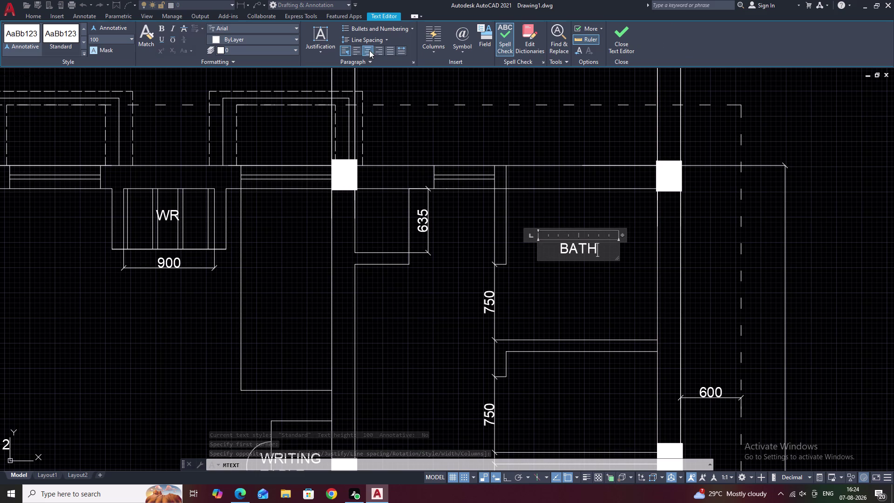
Add '1500 X 1500' as a second line under BATH and finish the label.
key(Return)
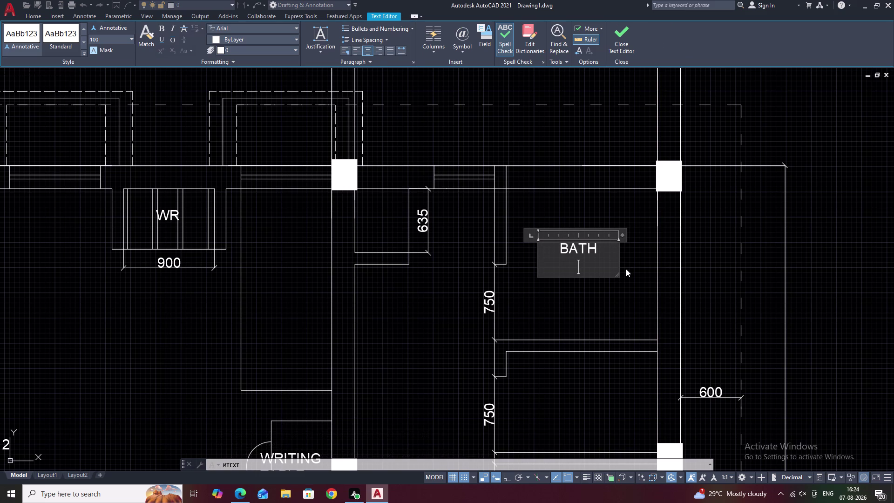
text(1500)
key(space)
text(X 15)
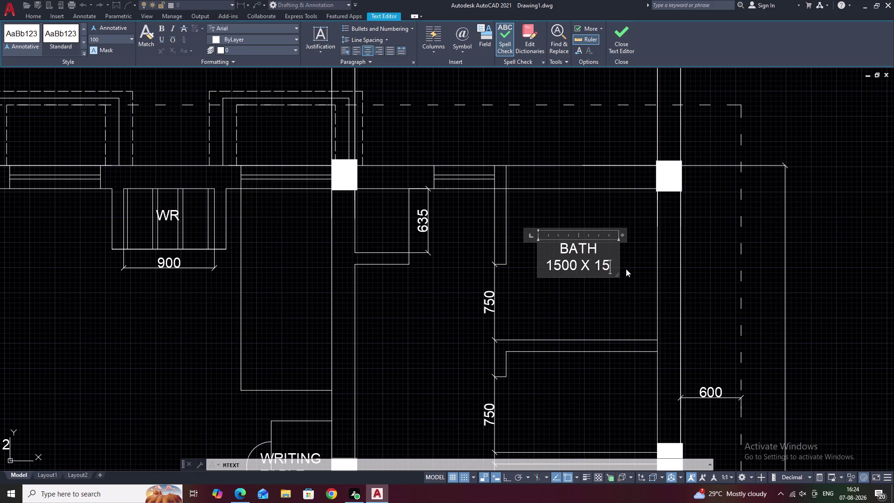
text(00)
click(586, 306)
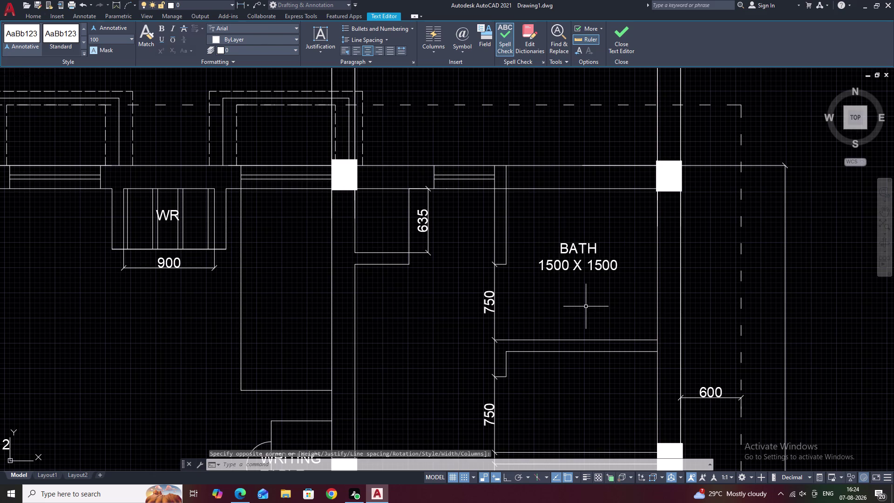
middle_drag(583, 308, 570, 203)
key(space)
Create a centred text label reading WC in the compartment below the bath.
drag(532, 275, 556, 278)
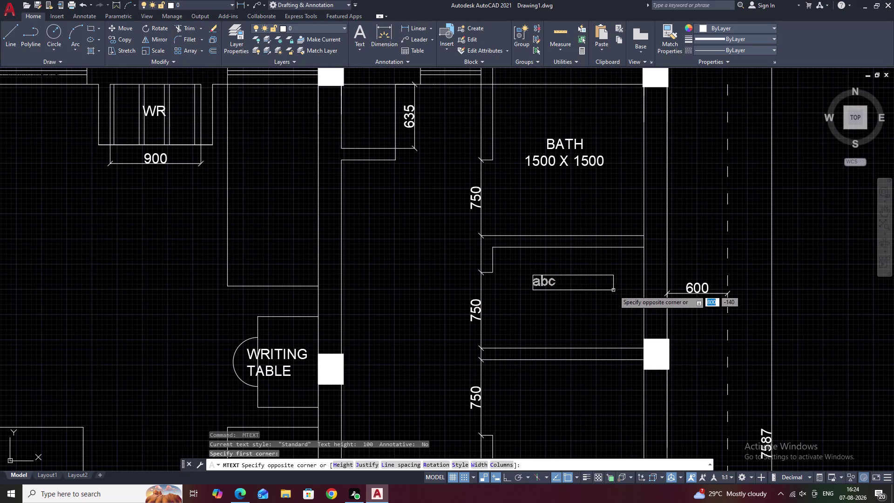
click(614, 291)
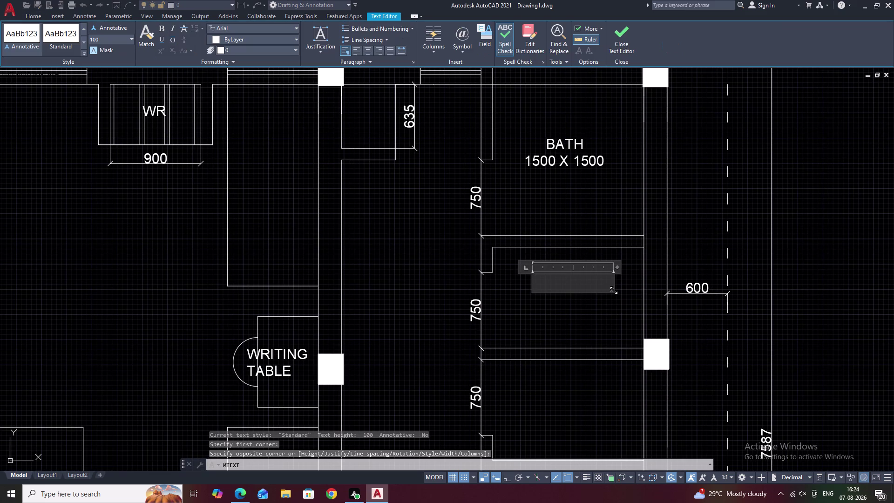
key(w)
key(c)
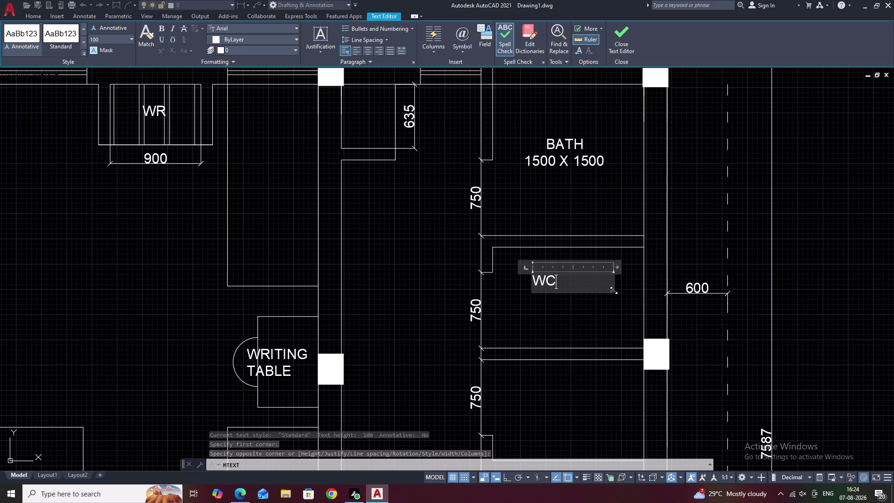
click(369, 49)
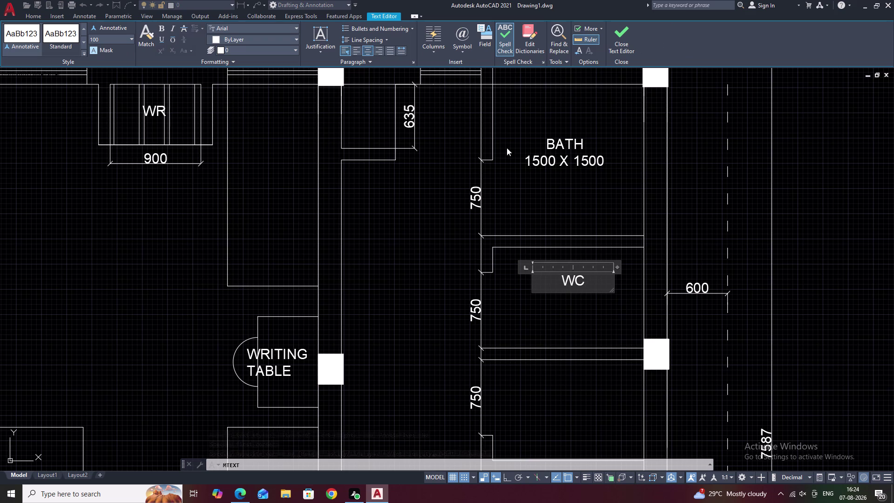
Add '1500 X1000' as the WC label's second line and close the editor.
key(Return)
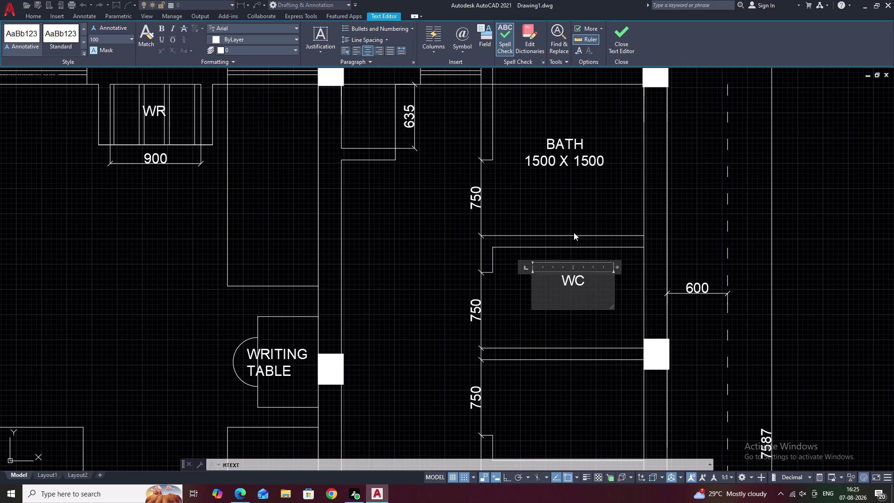
text(1500)
key(space)
text(X1000)
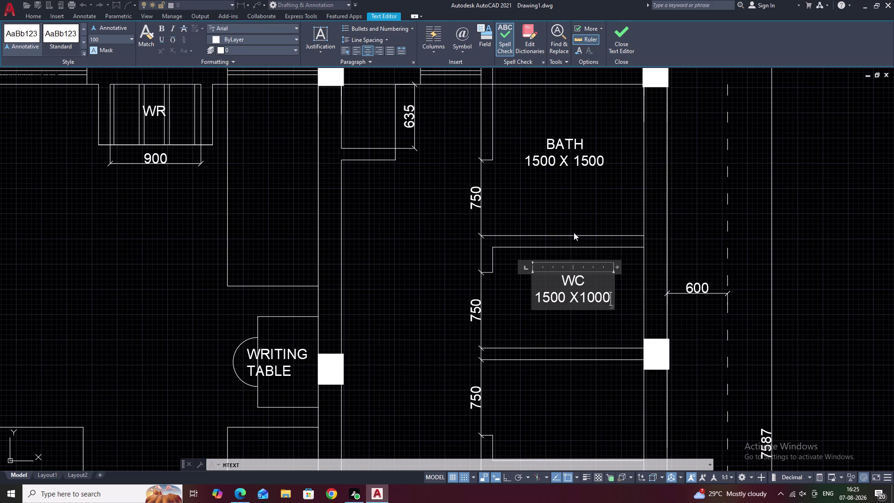
key(space)
click(585, 320)
middle_drag(586, 322, 569, 253)
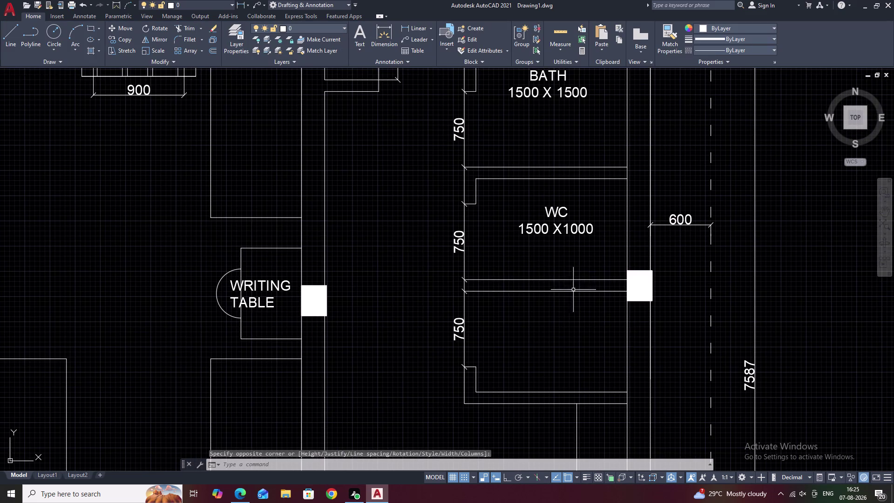
Copy the two-line 'WC / 1500 X1000' label into the lower WC room.
click(558, 231)
key(x)
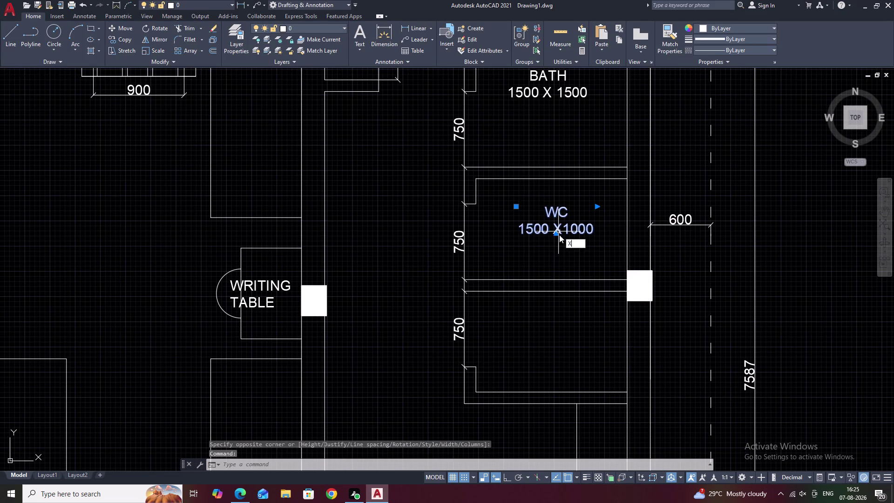
key(o)
key(space)
click(557, 228)
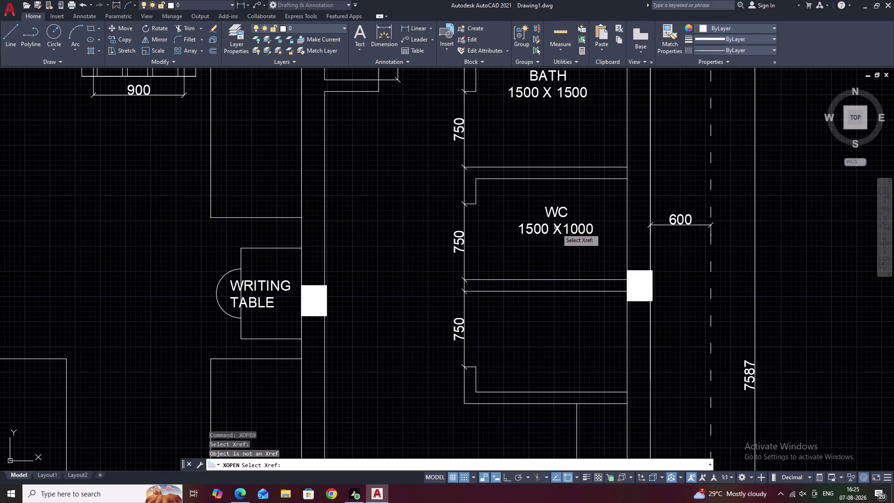
right_click(557, 228)
click(557, 228)
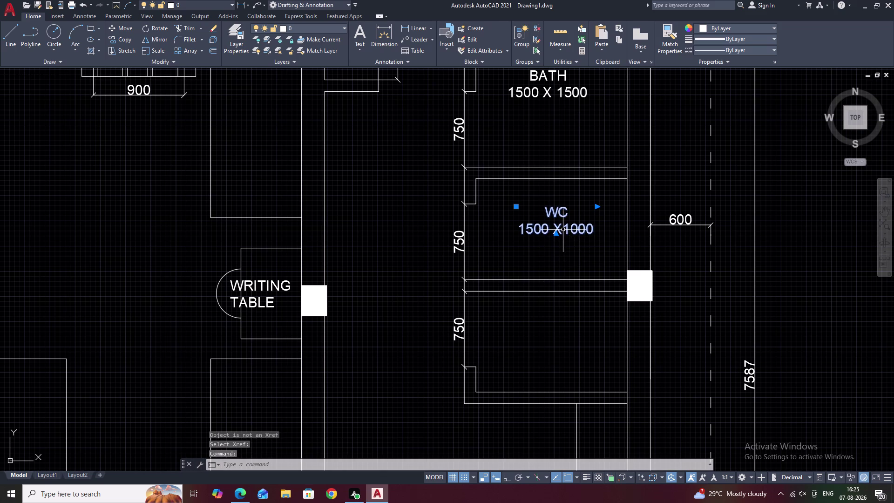
text(CO)
key(space)
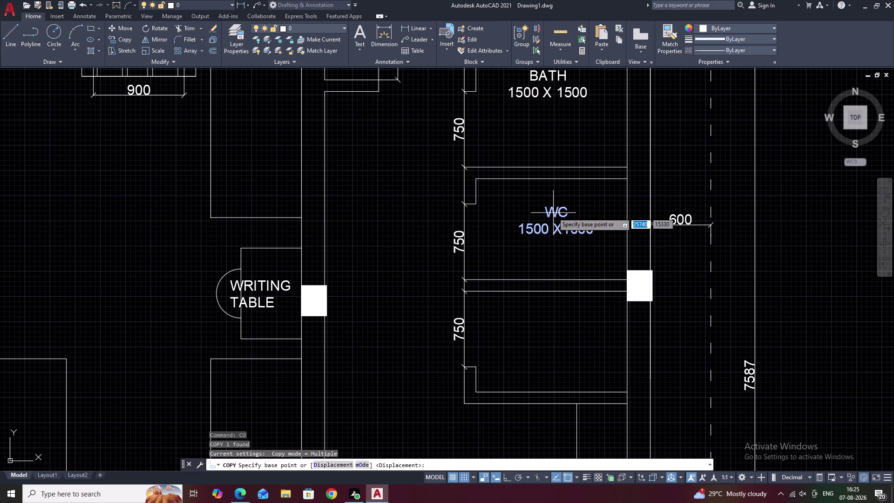
click(553, 212)
click(556, 337)
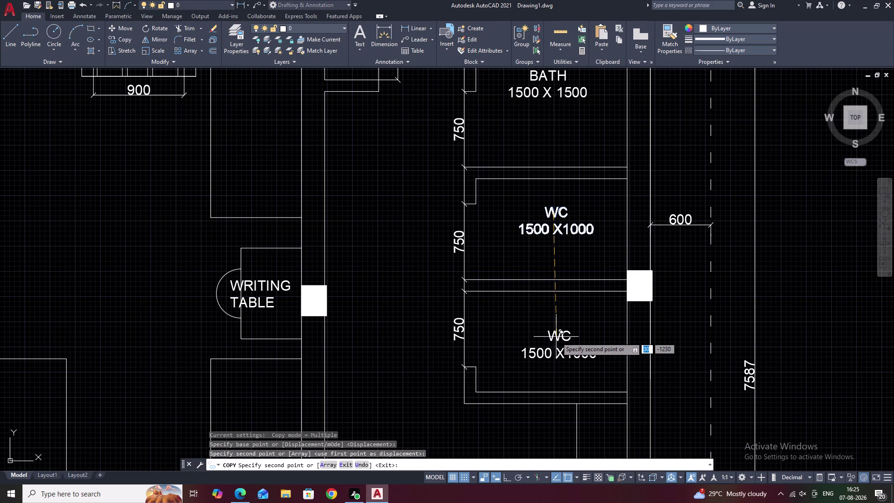
key(Escape)
Pan and zoom around the plan to check both labelled WC rooms.
scroll(down, 3)
middle_drag(577, 336, 602, 291)
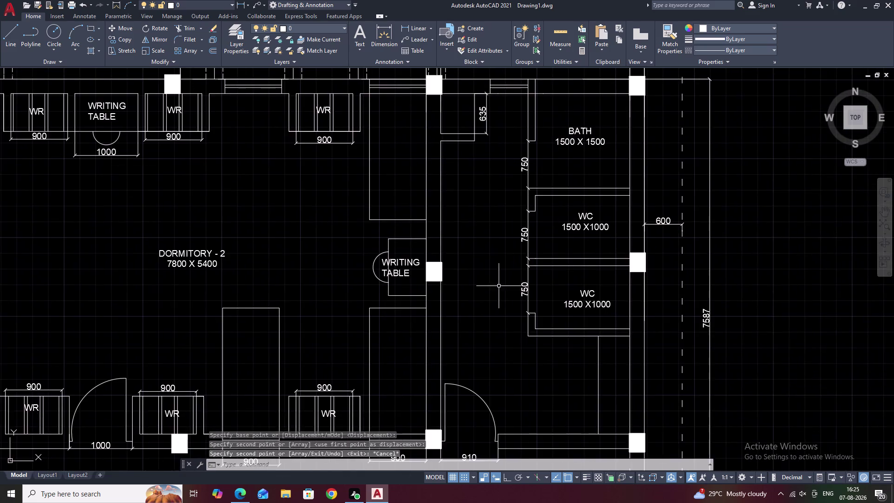
middle_drag(515, 291, 567, 293)
middle_drag(521, 305, 586, 309)
middle_drag(366, 264, 390, 265)
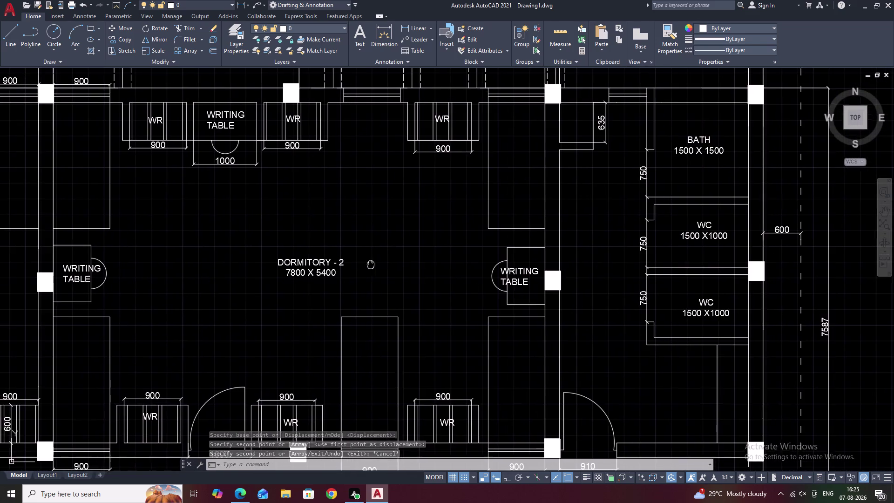
middle_drag(390, 265, 466, 266)
scroll(down, 3)
middle_drag(460, 266, 485, 267)
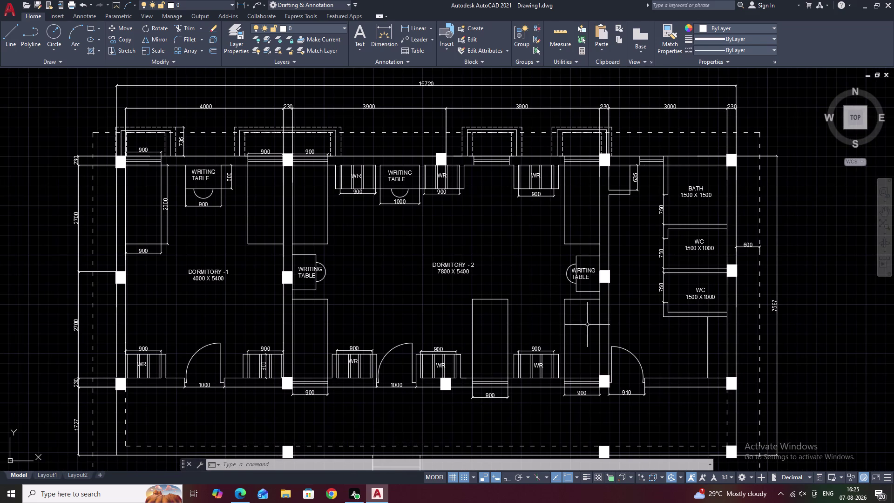
middle_drag(685, 342, 596, 332)
scroll(up, 3)
middle_drag(593, 331, 532, 284)
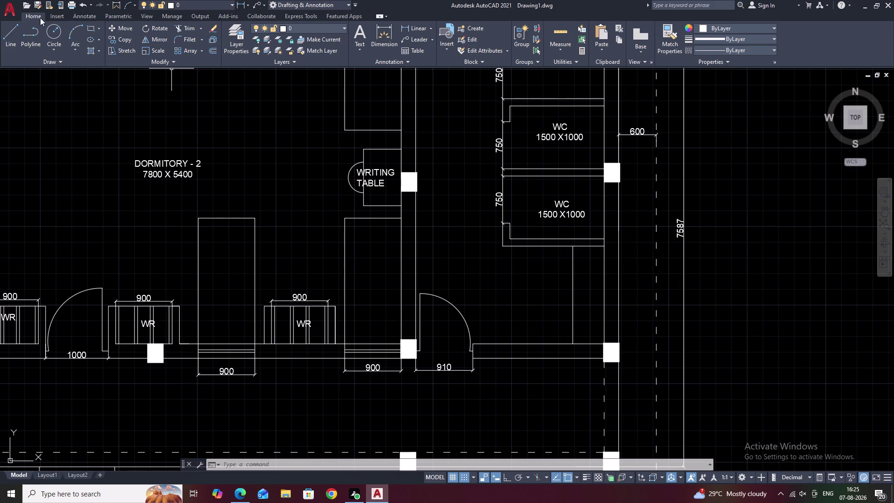
Draw a tall vertical ellipse in the WC from its centre, long axis and width.
click(92, 39)
scroll(up, 3)
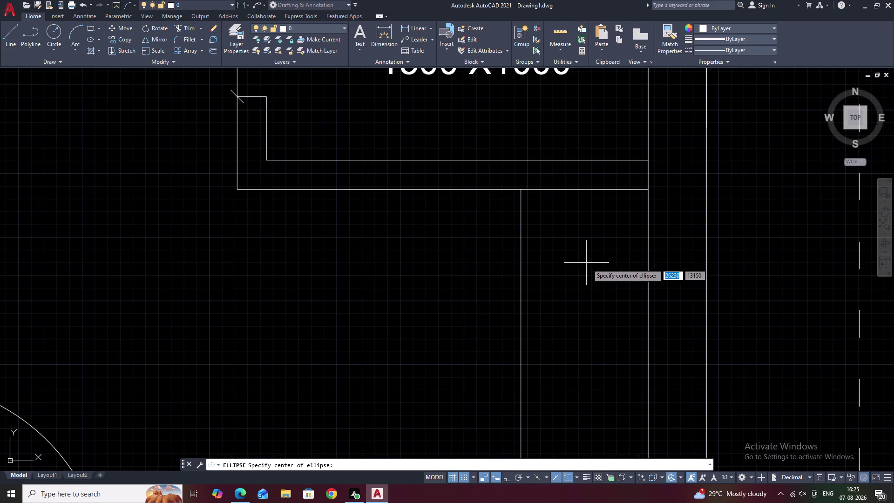
click(587, 255)
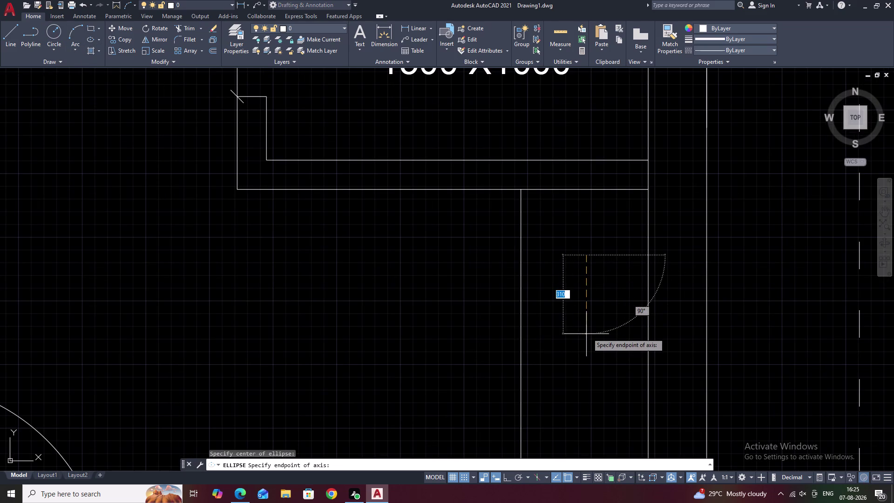
click(586, 311)
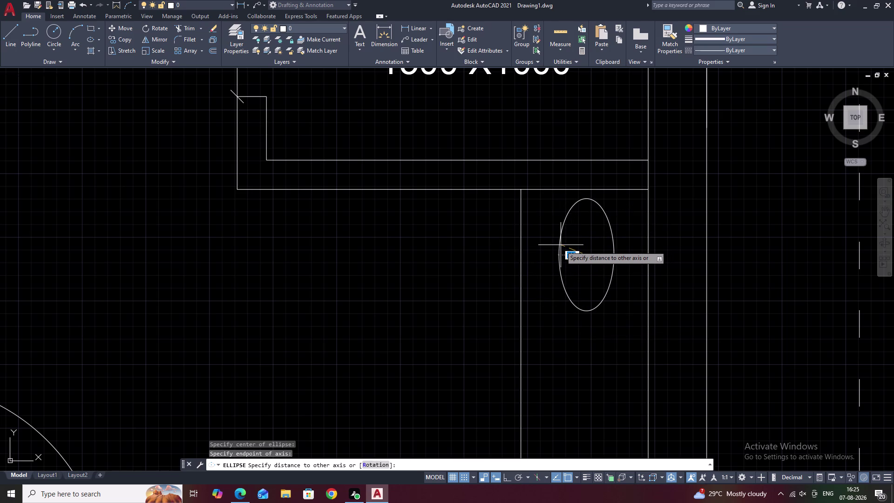
click(560, 246)
drag(612, 221, 555, 269)
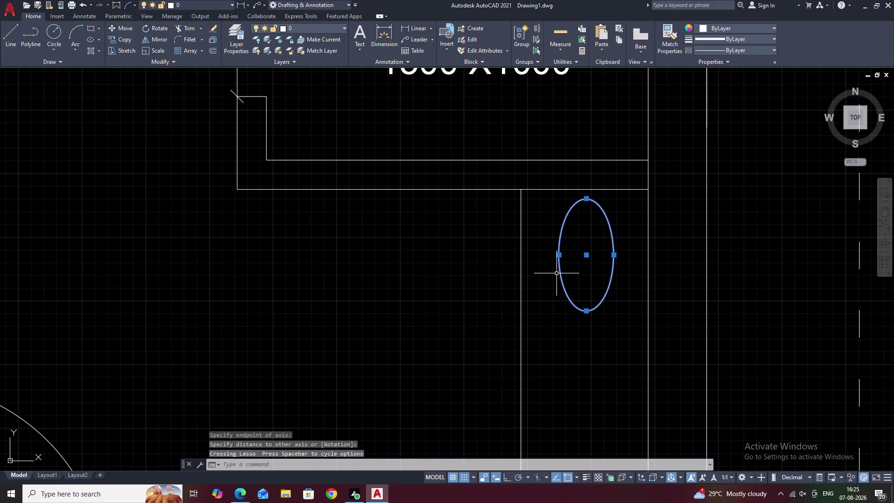
text(CO)
key(space)
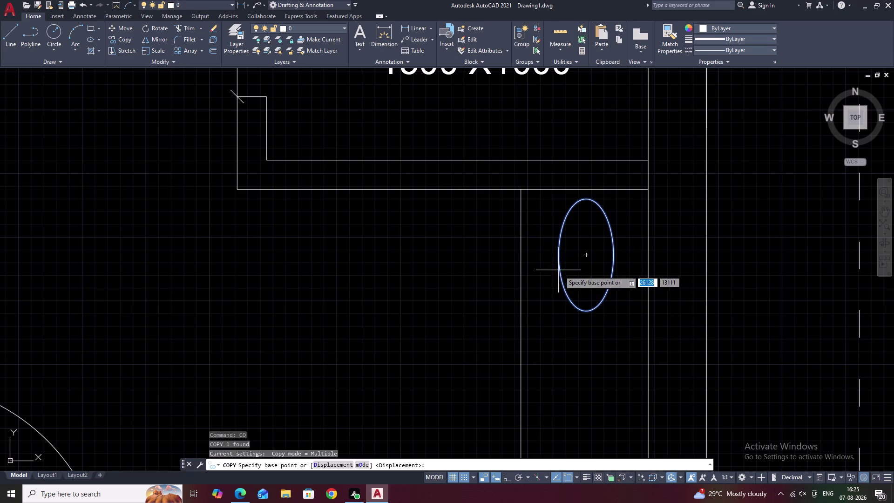
Copy the ellipse from its centre to a spot lower in the WC.
click(583, 255)
middle_drag(595, 403, 595, 402)
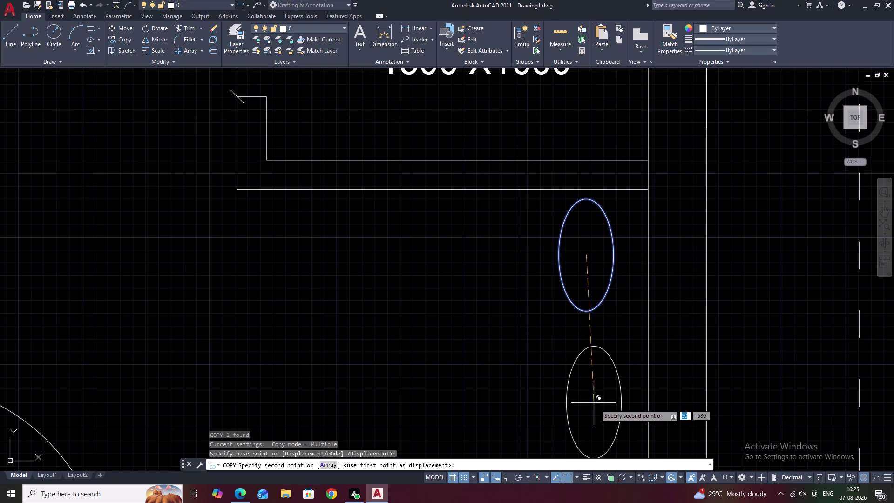
middle_drag(595, 402, 580, 162)
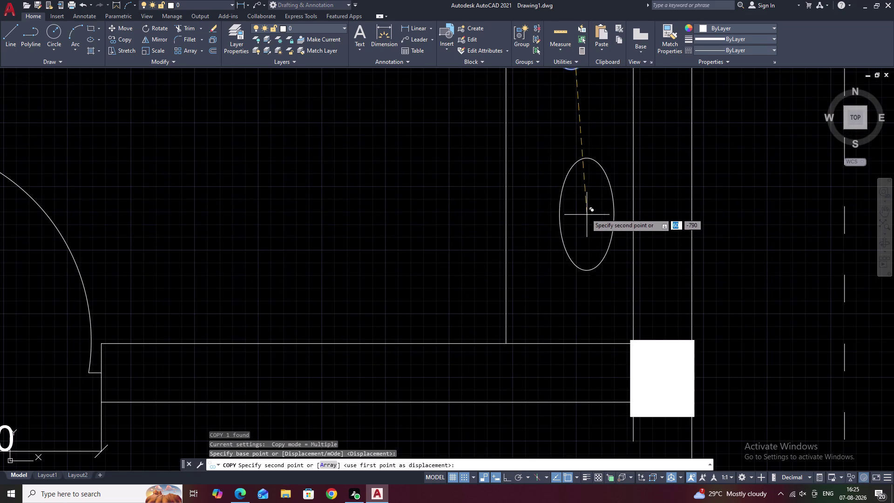
scroll(down, 3)
scroll(down, 3)
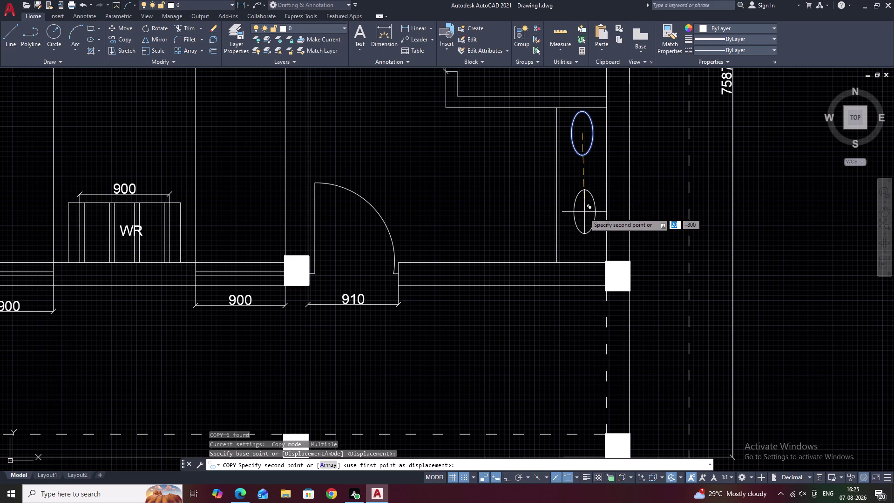
click(585, 216)
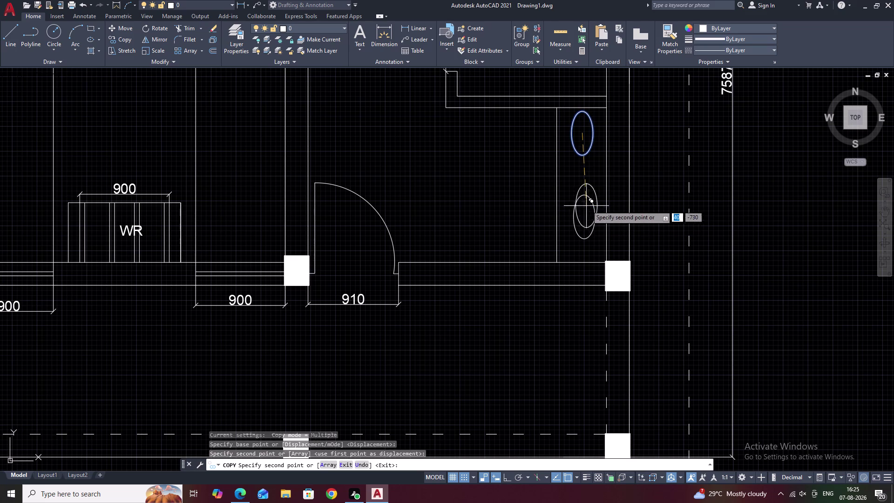
key(Escape)
Select the upper ellipse and begin moving it from a base point.
click(584, 155)
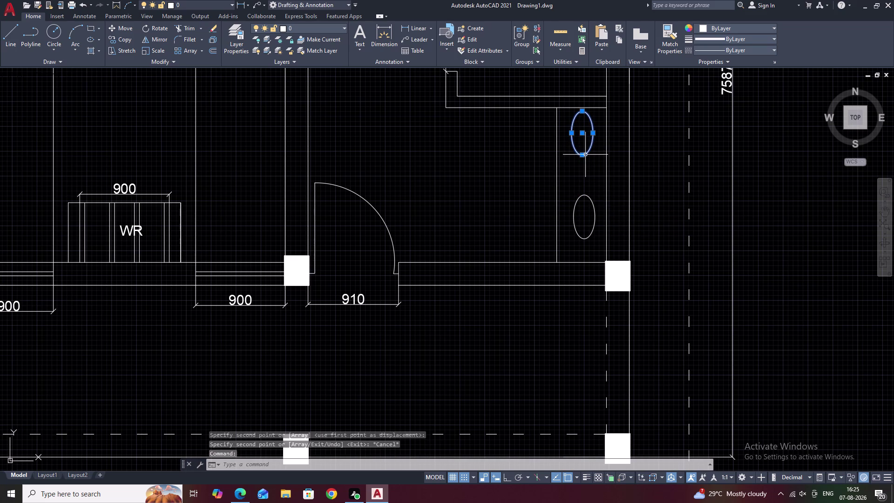
text(M)
key(space)
click(580, 133)
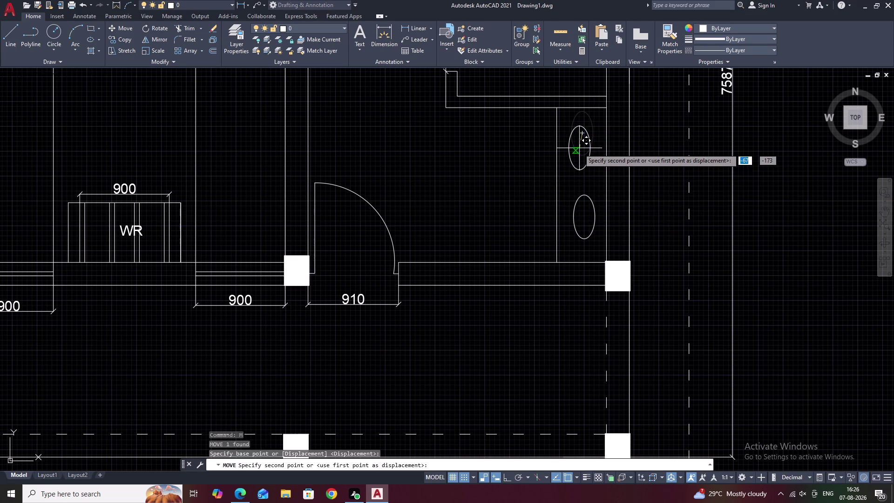